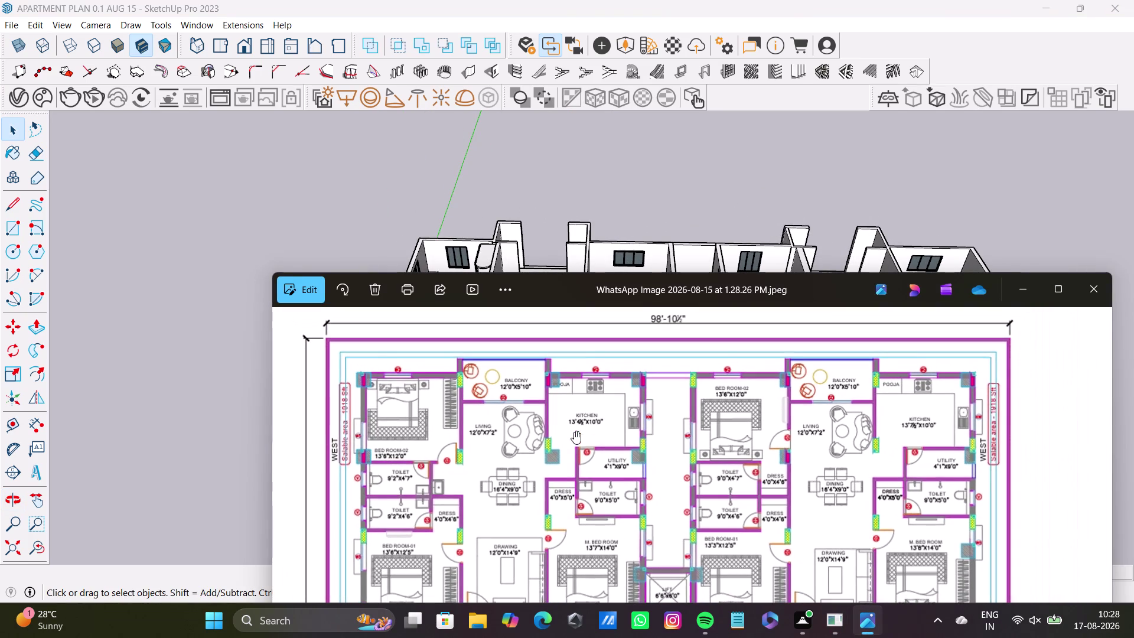
Reposition the floor plan viewer window on screen.
middle_drag(670, 445, 658, 381)
drag(625, 457, 636, 391)
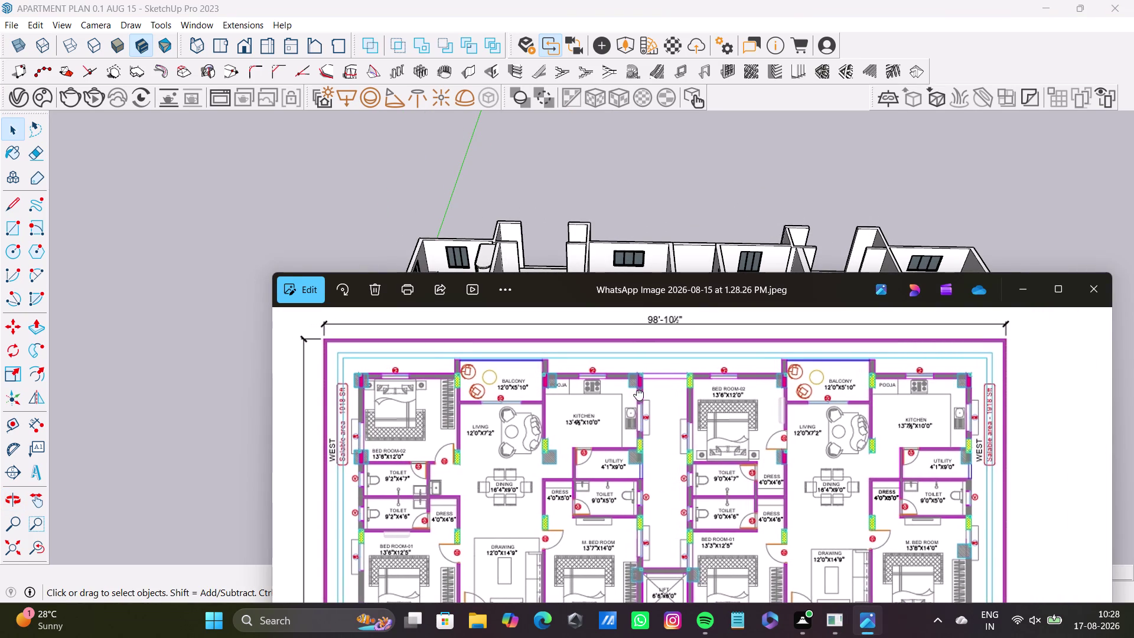
drag(636, 391, 638, 387)
drag(588, 292, 599, 375)
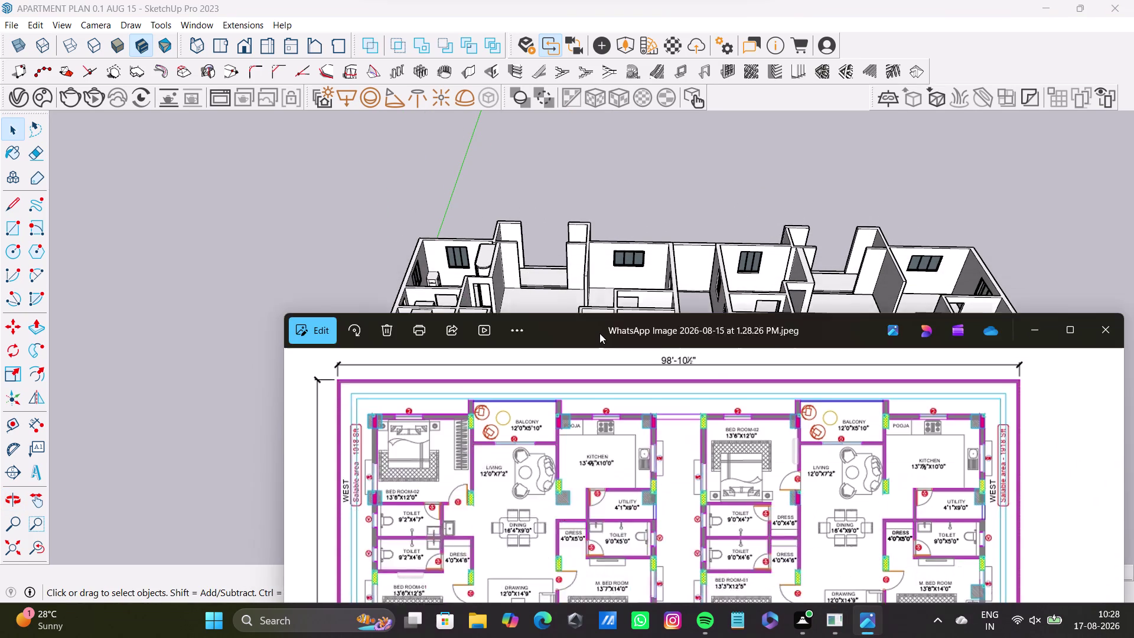
drag(599, 375, 596, 274)
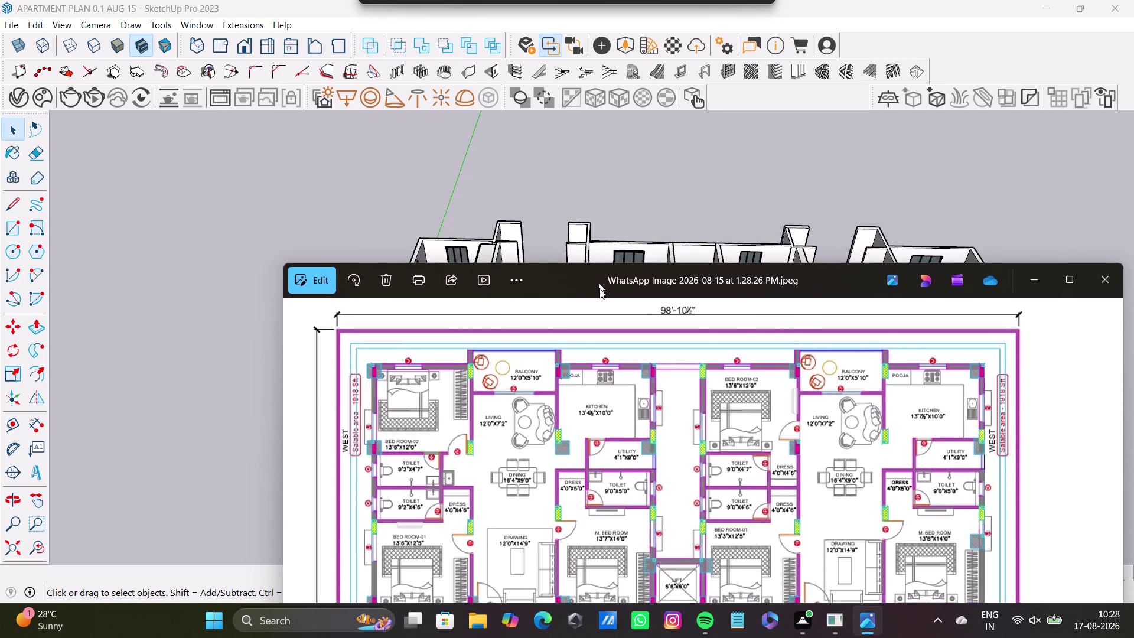
drag(596, 274, 629, 218)
Zoom in and out on the plan's bedroom, toilet and dress-room area.
scroll(up, 3)
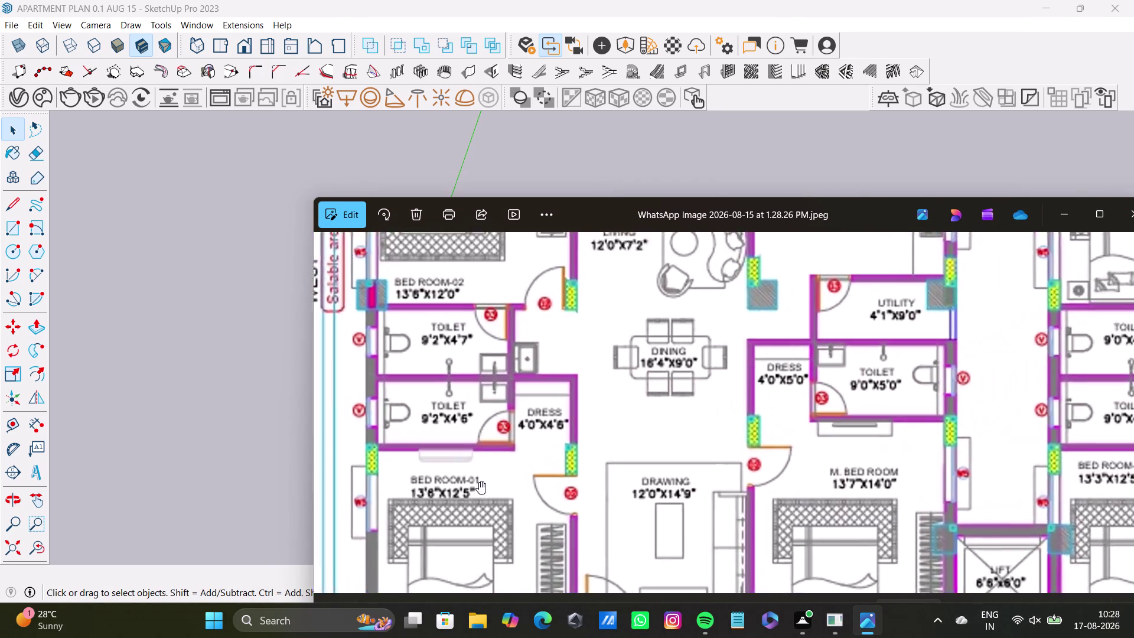
scroll(up, 3)
scroll(up, 3)
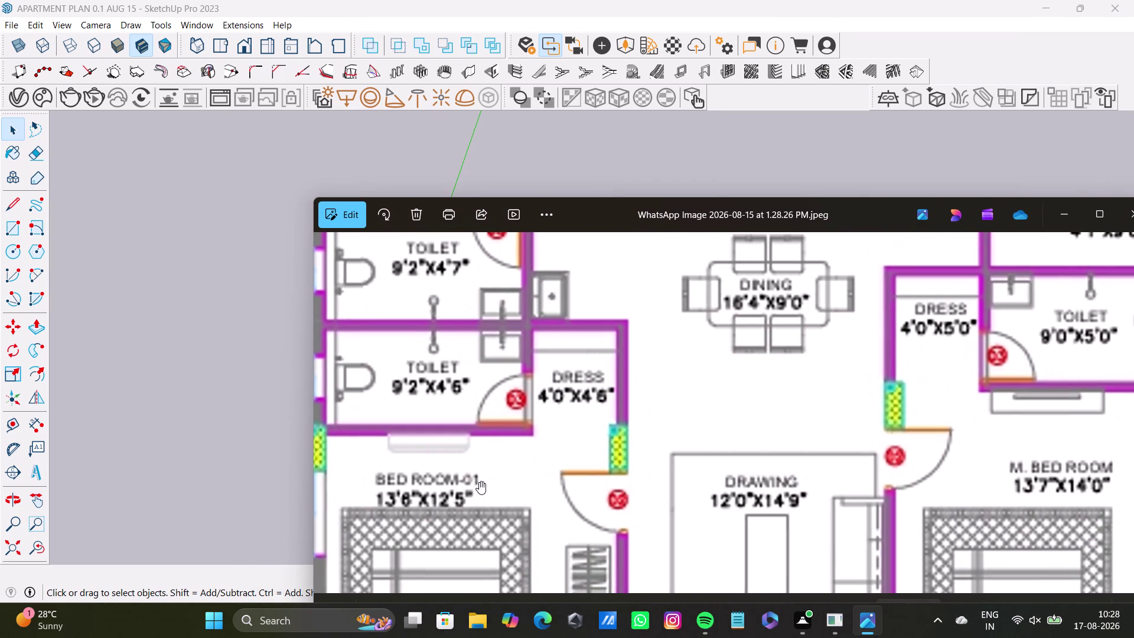
scroll(down, 3)
scroll(down, 3)
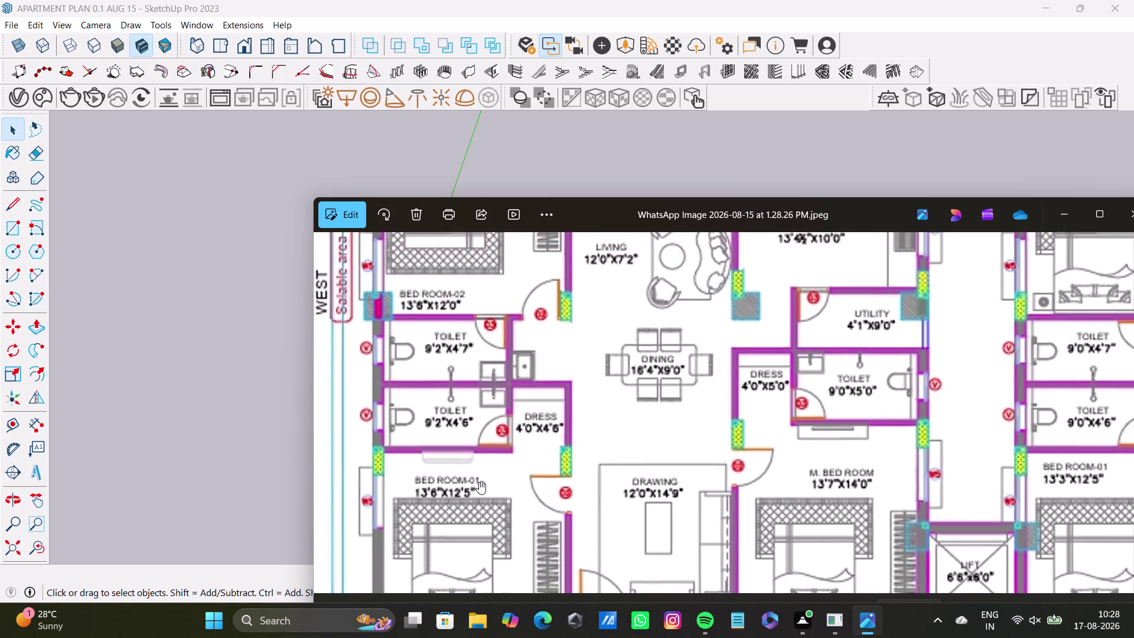
scroll(down, 3)
scroll(down, 3)
scroll(up, 3)
scroll(down, 3)
scroll(up, 3)
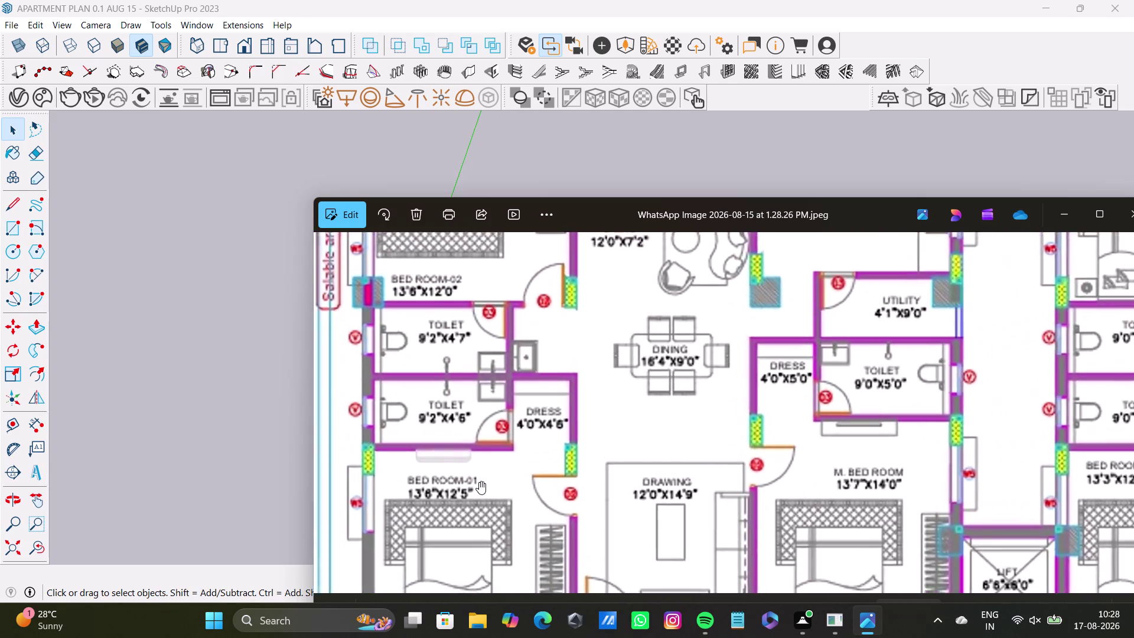
scroll(up, 3)
scroll(down, 3)
scroll(down, 3)
scroll(down, 3)
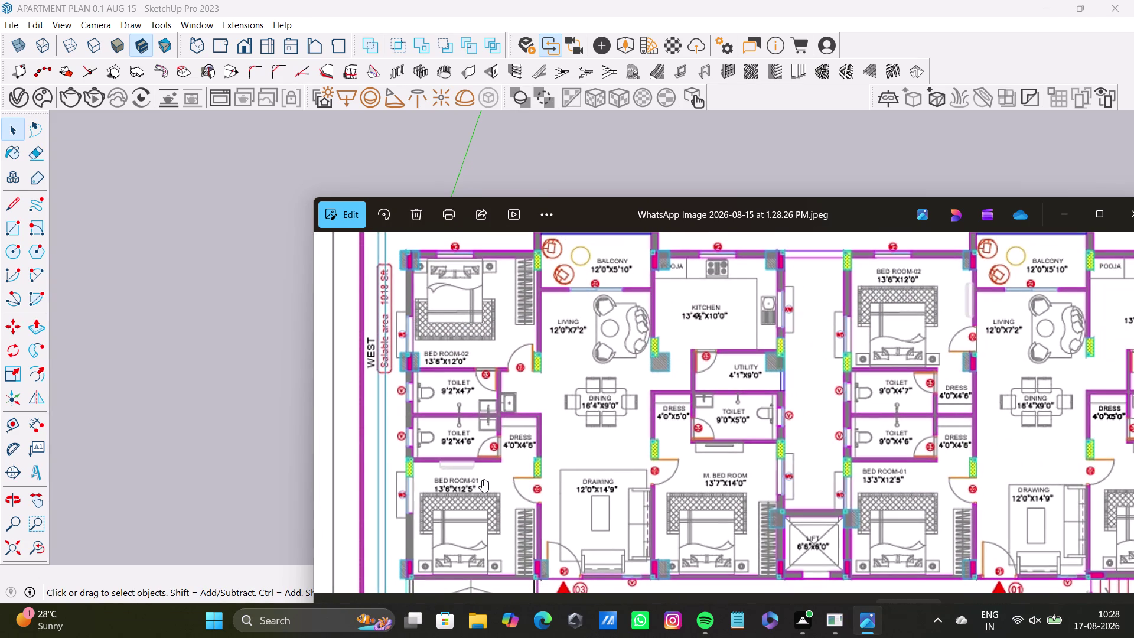
scroll(up, 3)
Pan to the balcony, kitchen and neighbouring bedroom, then hide the plan.
middle_drag(609, 393, 584, 447)
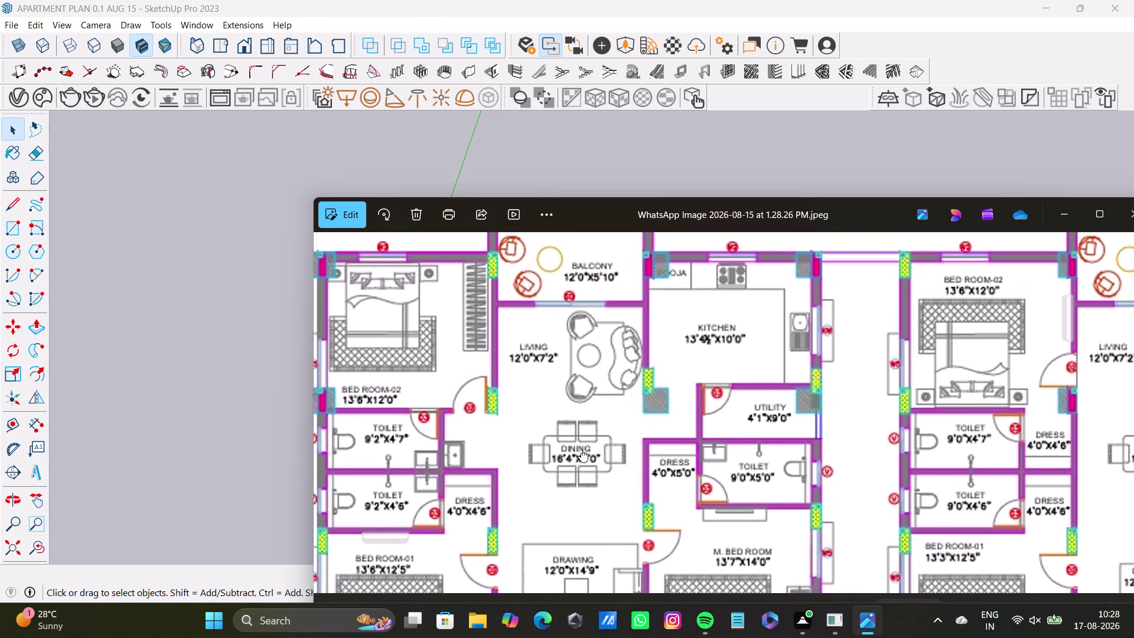
middle_drag(584, 447, 532, 451)
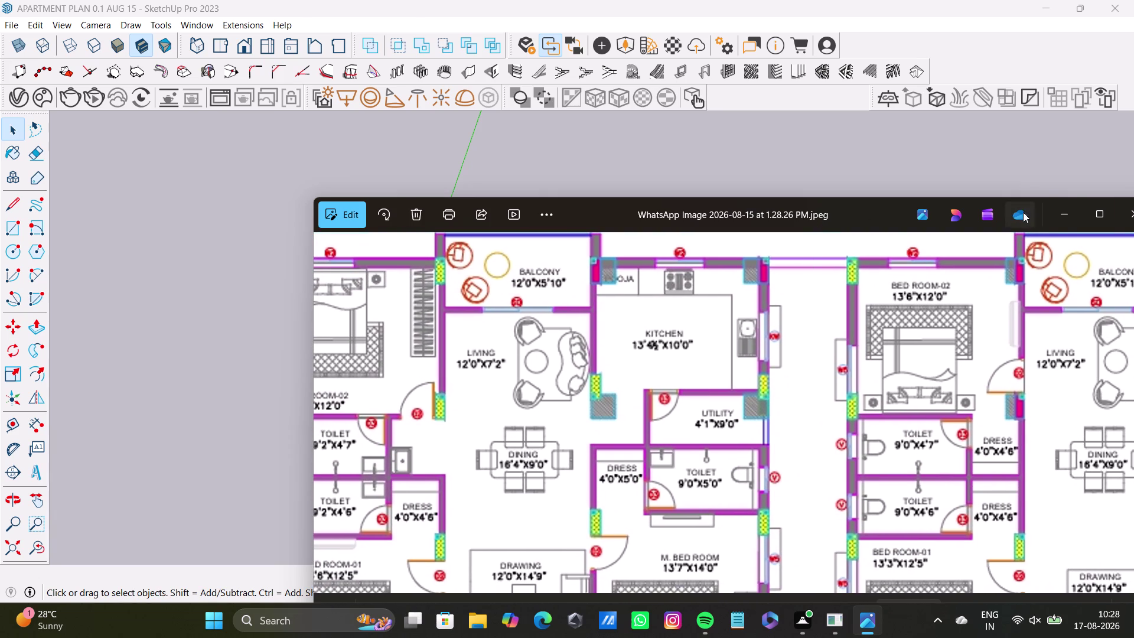
click(1062, 218)
scroll(down, 3)
Navigate into the bedroom until the wardrobe front is in close view.
middle_drag(443, 411, 377, 421)
scroll(up, 3)
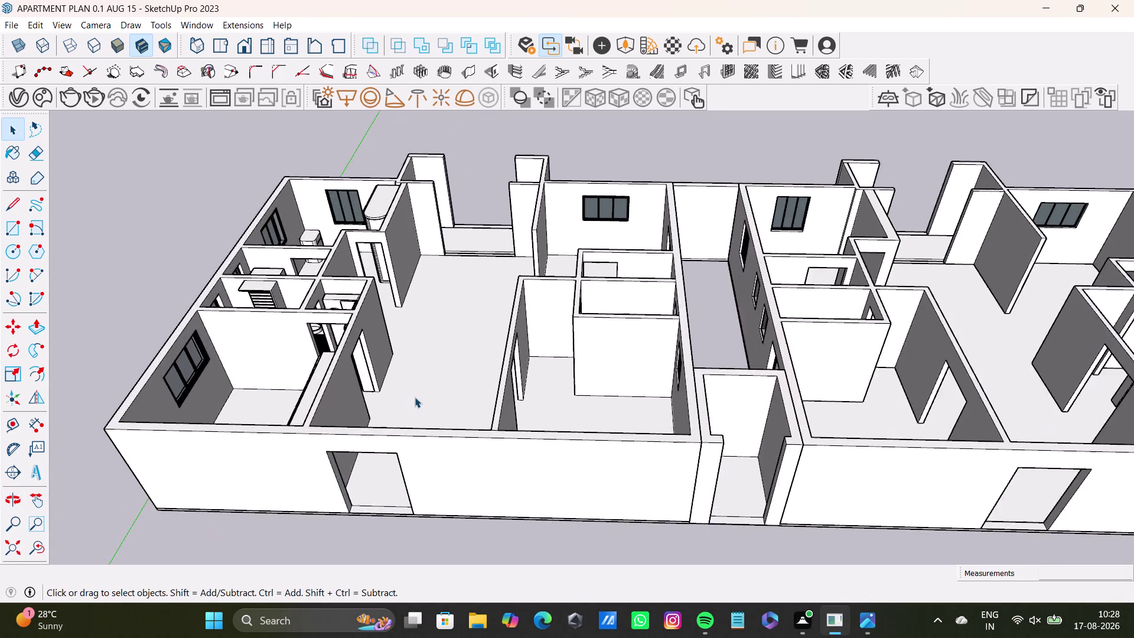
middle_drag(415, 396, 686, 323)
scroll(up, 3)
middle_drag(377, 406, 387, 301)
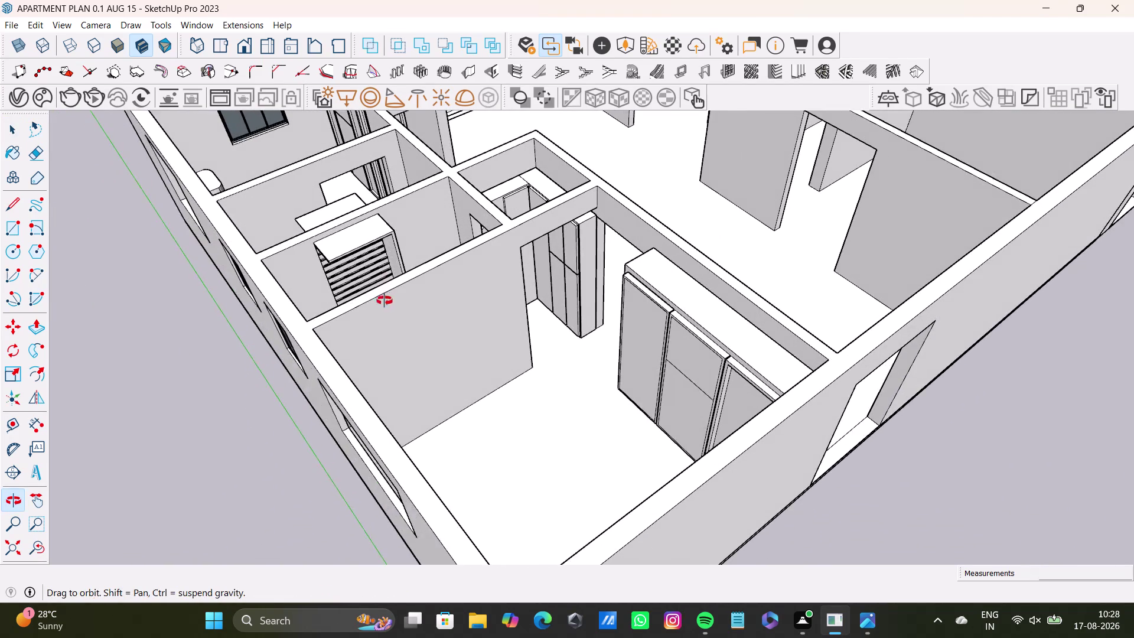
middle_drag(388, 301, 347, 282)
scroll(up, 3)
middle_drag(524, 397, 611, 357)
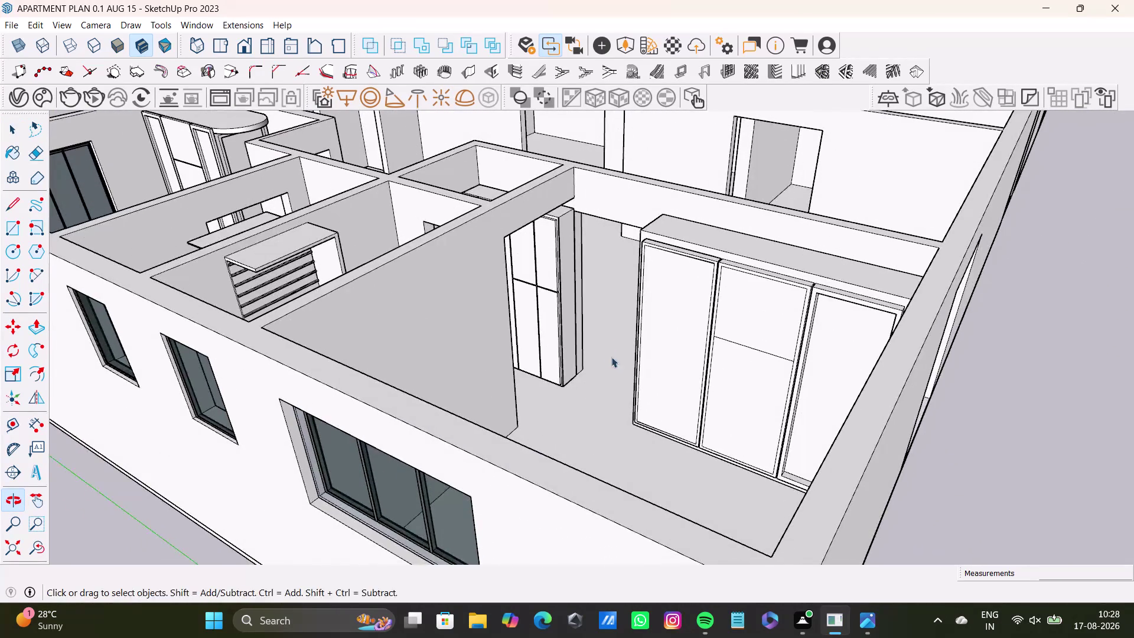
middle_drag(611, 357, 632, 327)
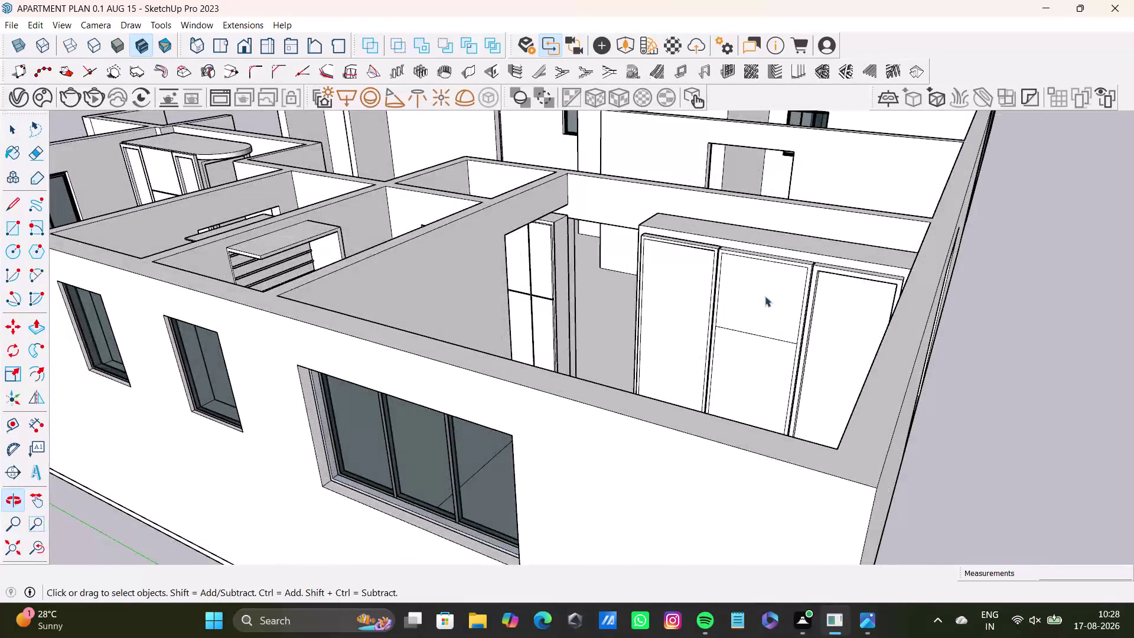
scroll(up, 3)
middle_drag(765, 293, 638, 325)
middle_drag(668, 393, 775, 411)
Open the wardrobe's nested groups and right-hand door panel, framing the upper doors.
double_click(744, 314)
double_click(744, 314)
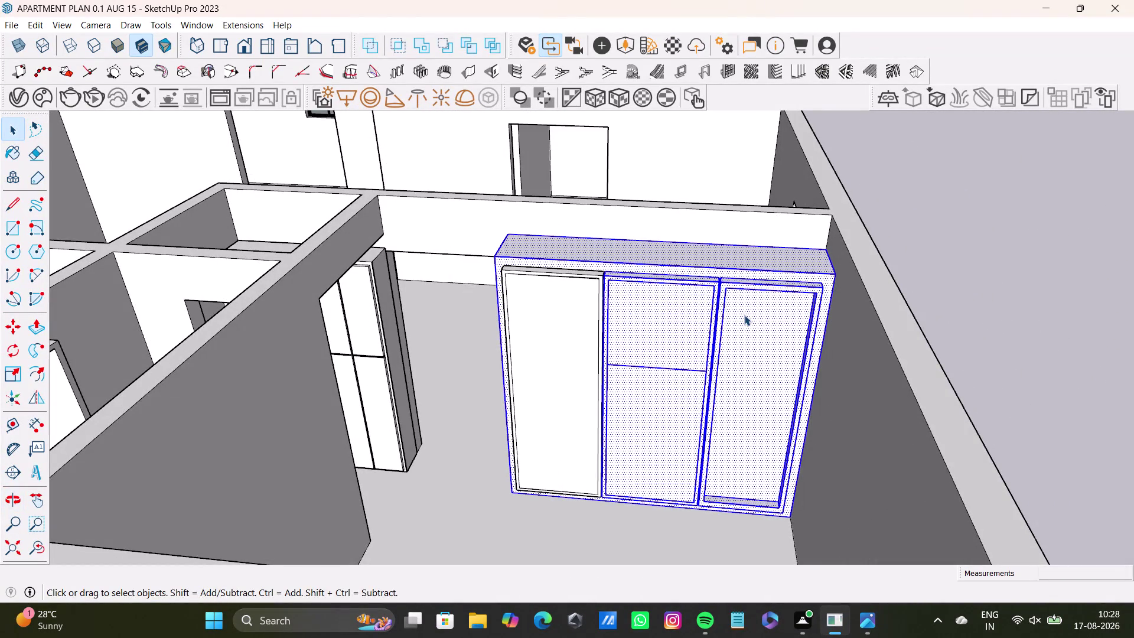
double_click(746, 319)
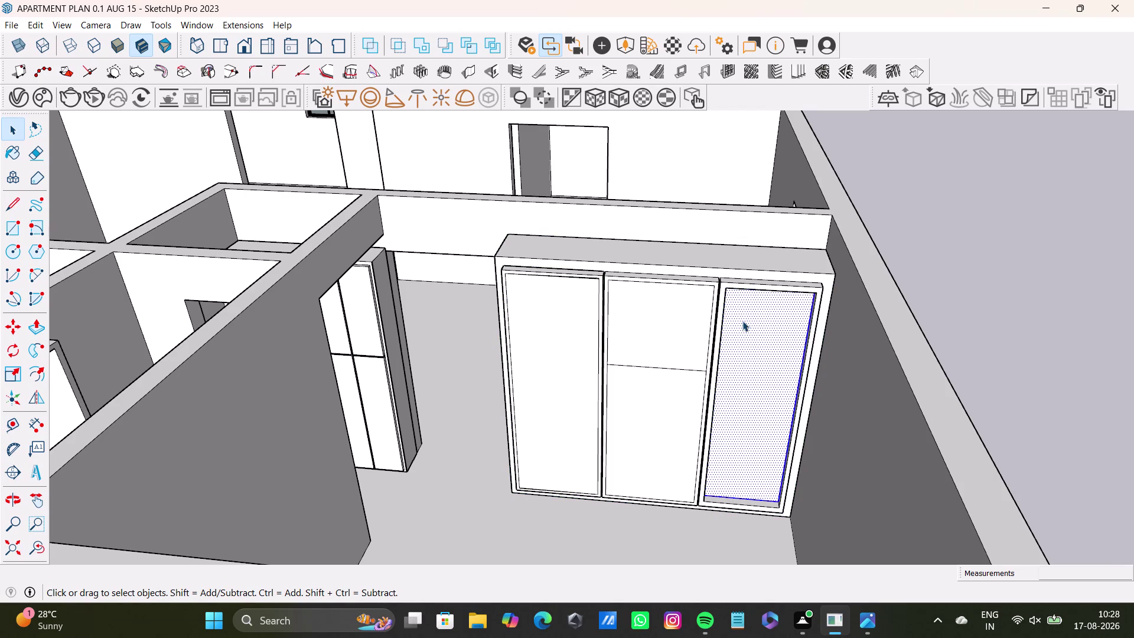
scroll(up, 3)
middle_drag(742, 322, 699, 266)
middle_click(702, 291)
scroll(up, 3)
middle_drag(693, 290, 682, 319)
middle_drag(681, 322, 671, 287)
scroll(up, 3)
middle_drag(671, 286, 660, 307)
middle_drag(667, 290, 669, 289)
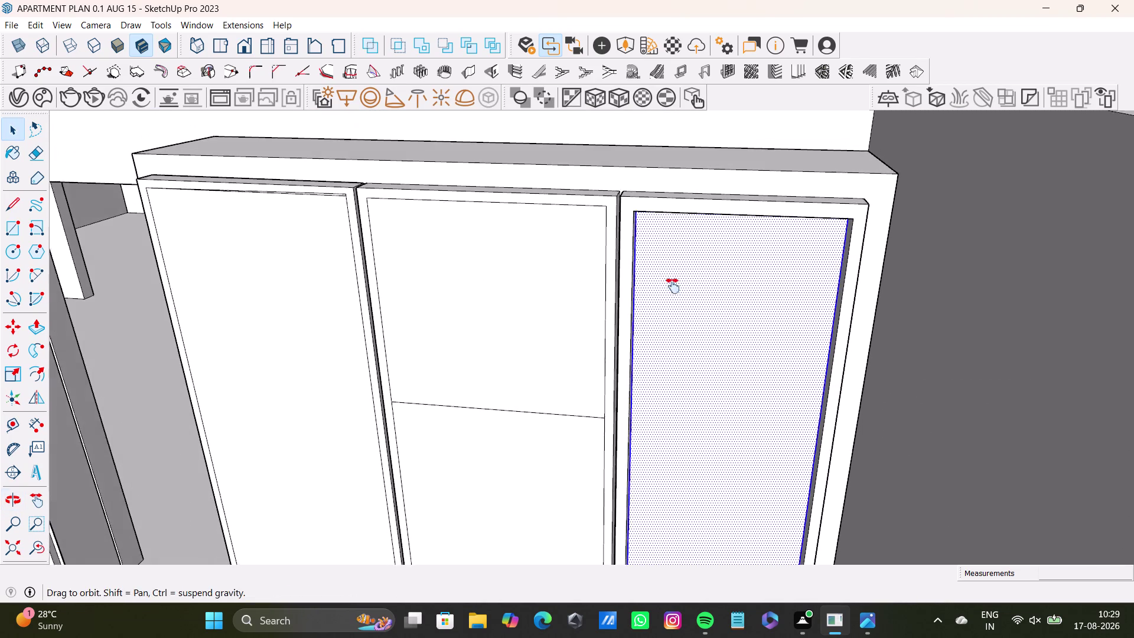
middle_drag(669, 288, 708, 240)
Delete the dividing line on the middle door and check the undivided doors.
click(615, 375)
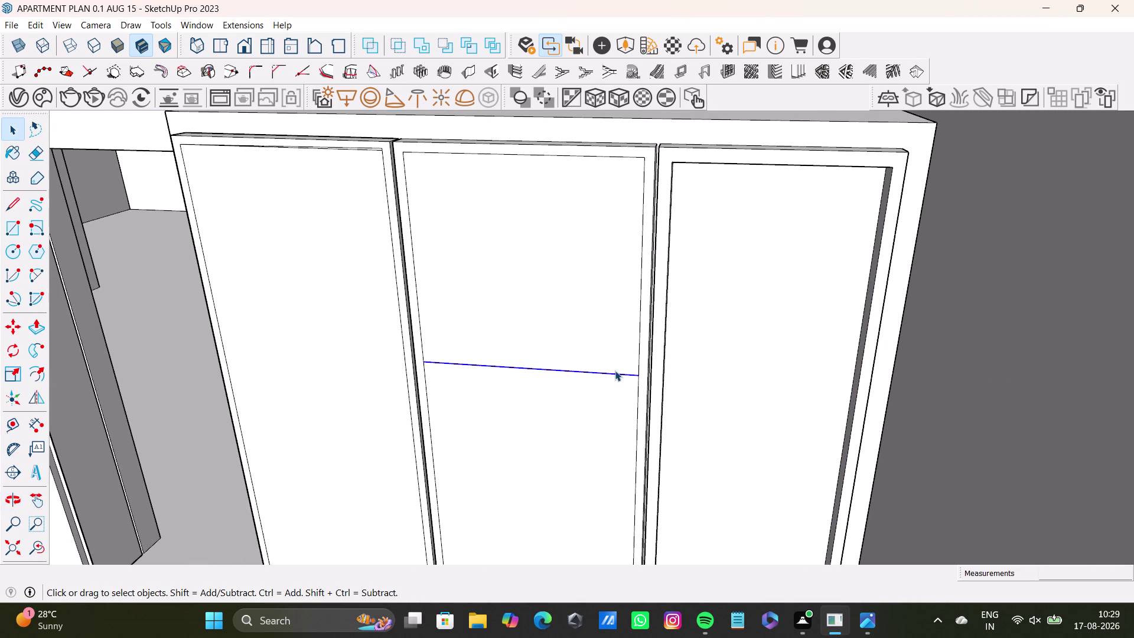
key(Delete)
scroll(down, 3)
middle_drag(606, 374, 555, 389)
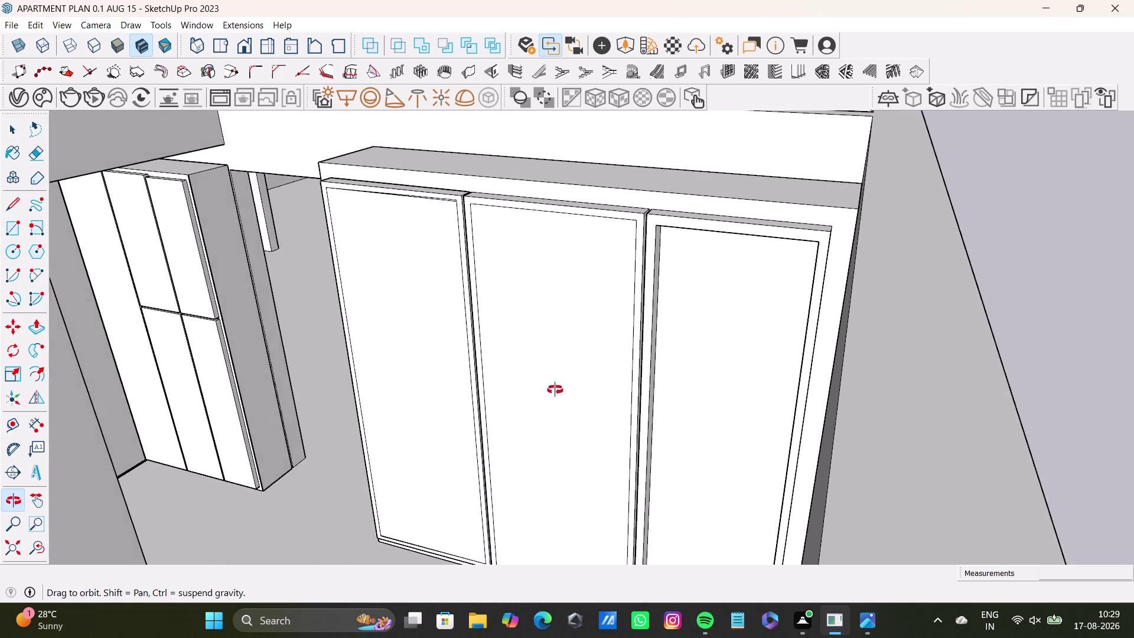
middle_drag(555, 390, 625, 385)
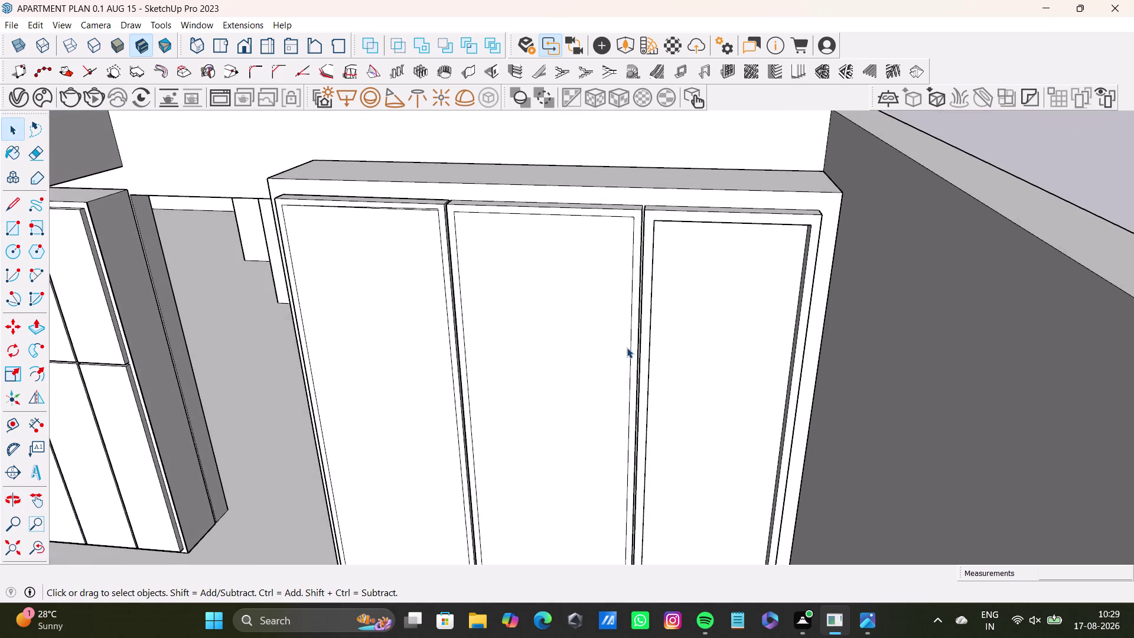
scroll(up, 3)
middle_drag(626, 346, 575, 356)
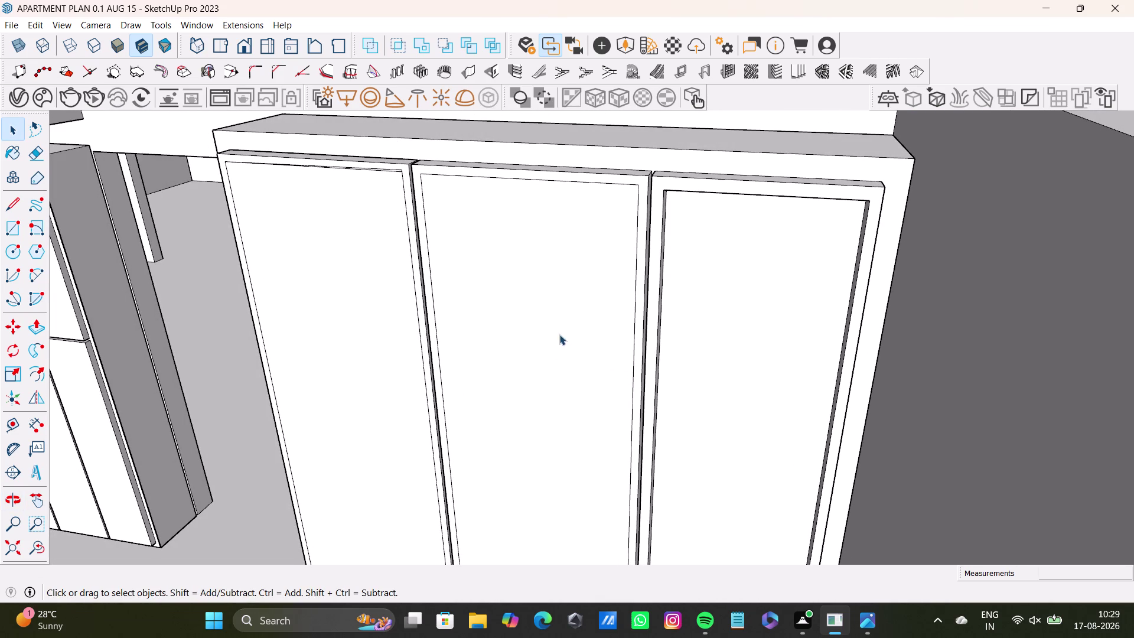
middle_drag(575, 330, 586, 378)
middle_drag(614, 397, 573, 300)
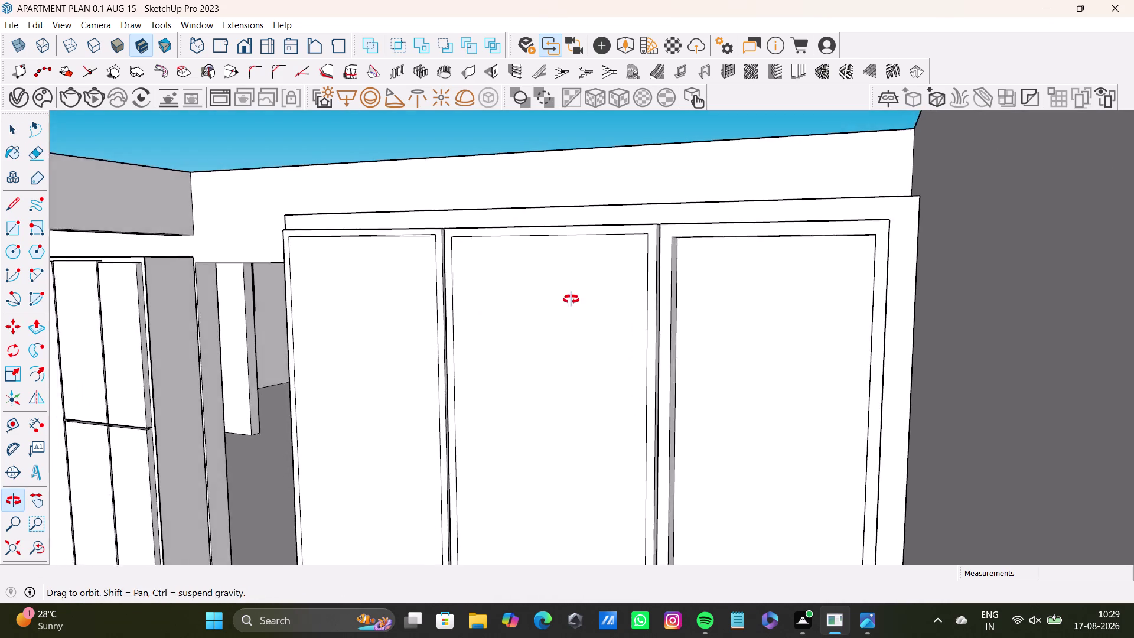
middle_drag(573, 299, 639, 347)
Select and delete on the left door's recessed panel, then restore the previous camera view.
click(363, 344)
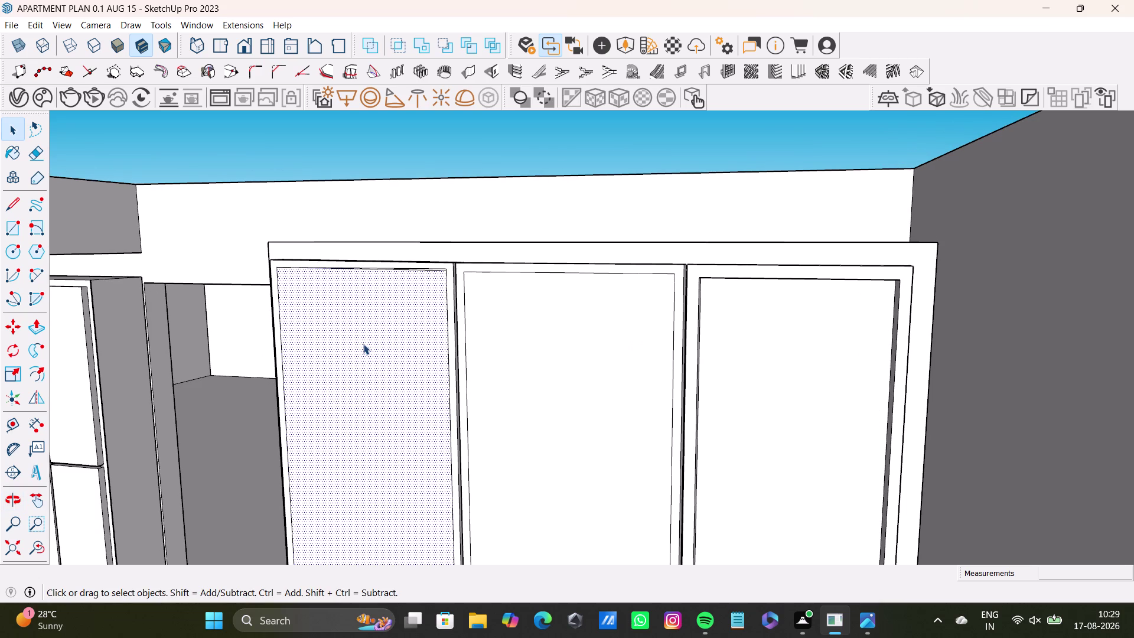
key(Delete)
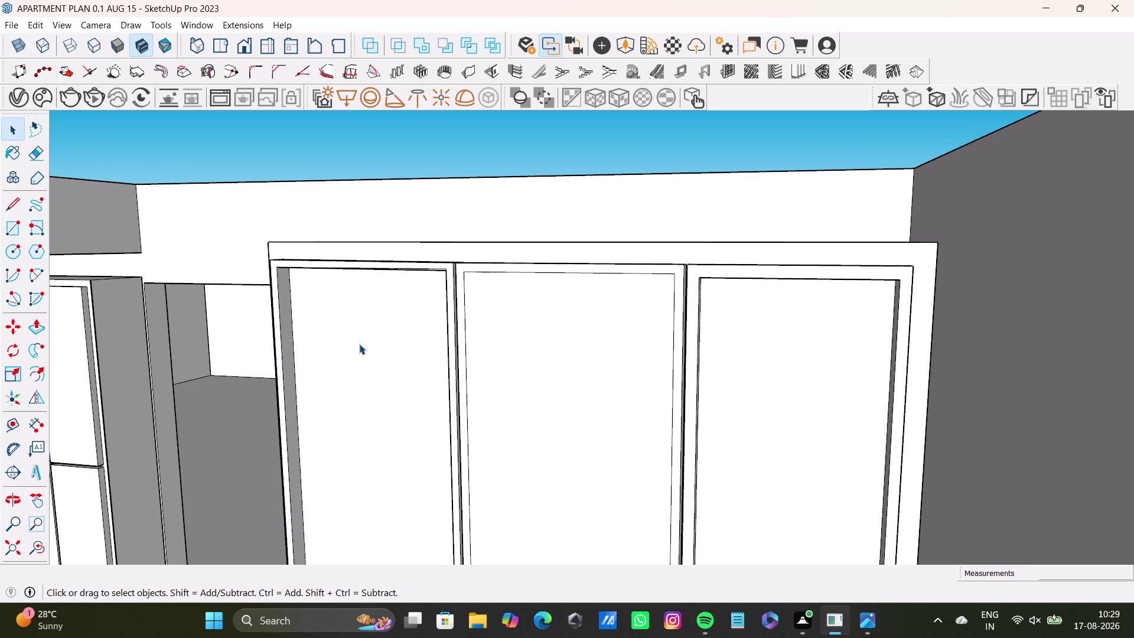
scroll(down, 3)
middle_click(390, 354)
click(41, 551)
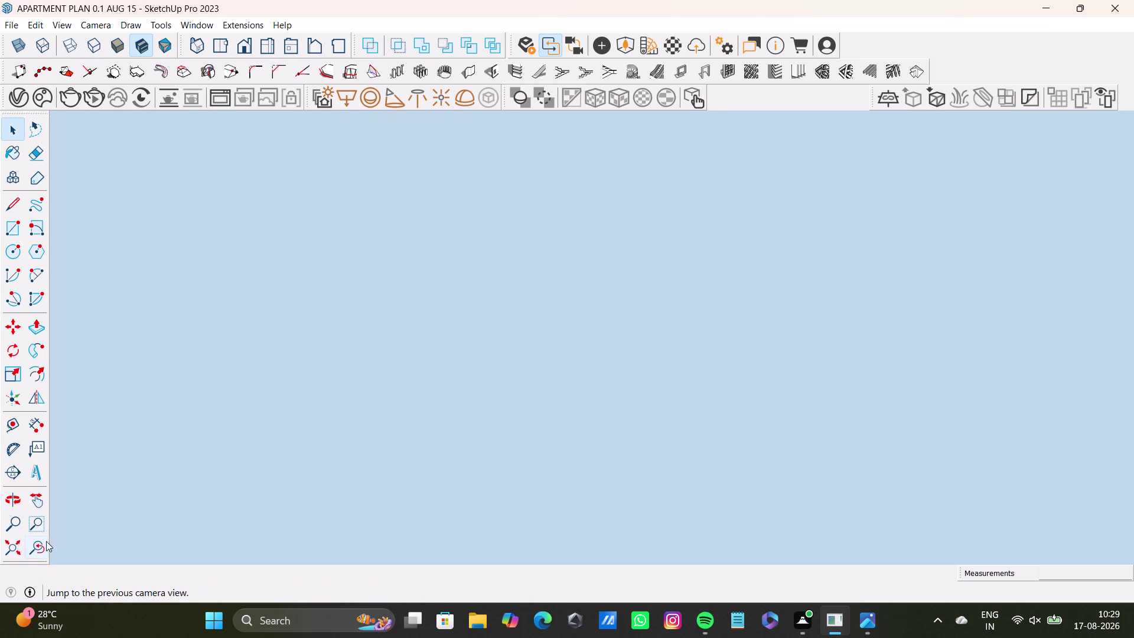
click(4, 546)
Zoom and orbit out to see the whole apartment.
scroll(up, 3)
scroll(down, 3)
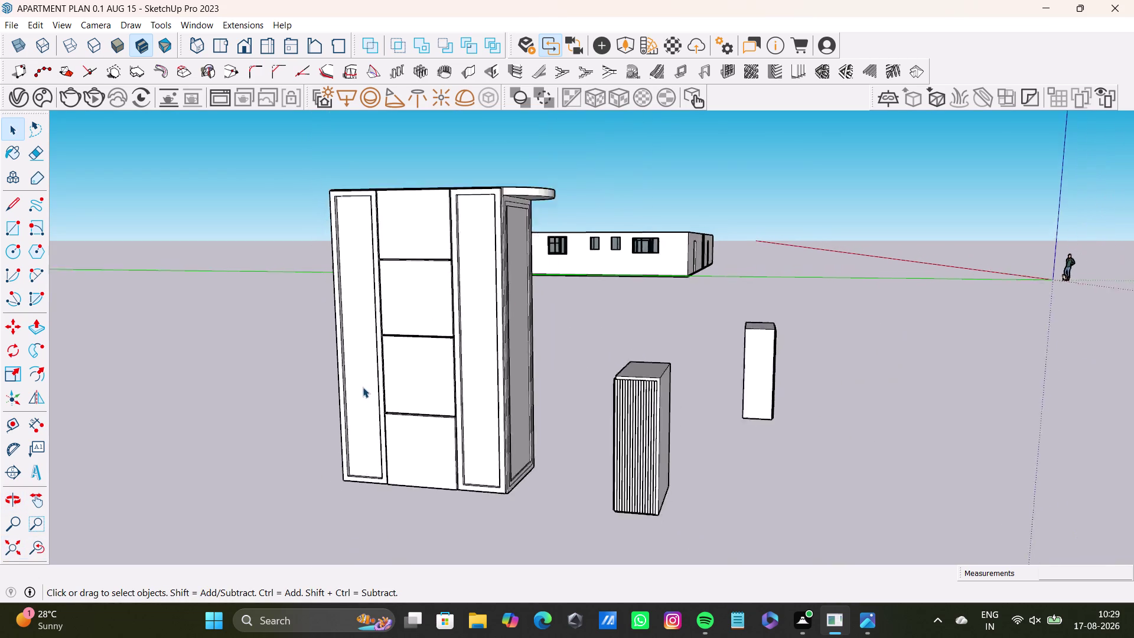
scroll(down, 3)
scroll(up, 3)
scroll(down, 3)
scroll(up, 3)
middle_drag(517, 235, 491, 404)
middle_drag(518, 402, 527, 539)
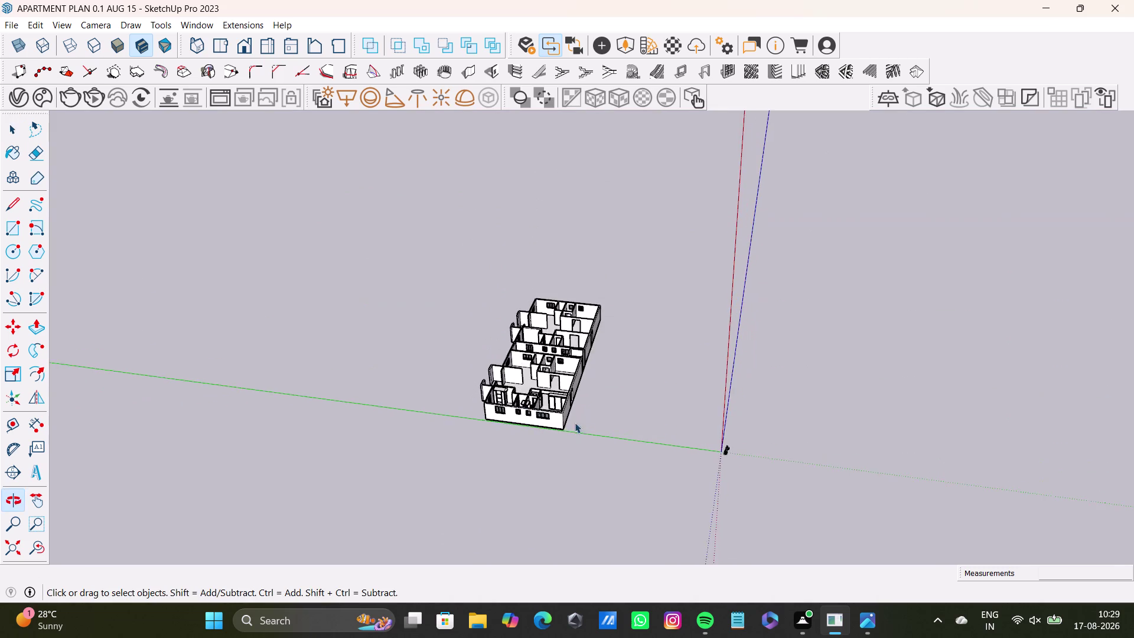
scroll(up, 3)
Orbit back in to the top edge of the wardrobe door panels.
middle_drag(565, 387, 489, 430)
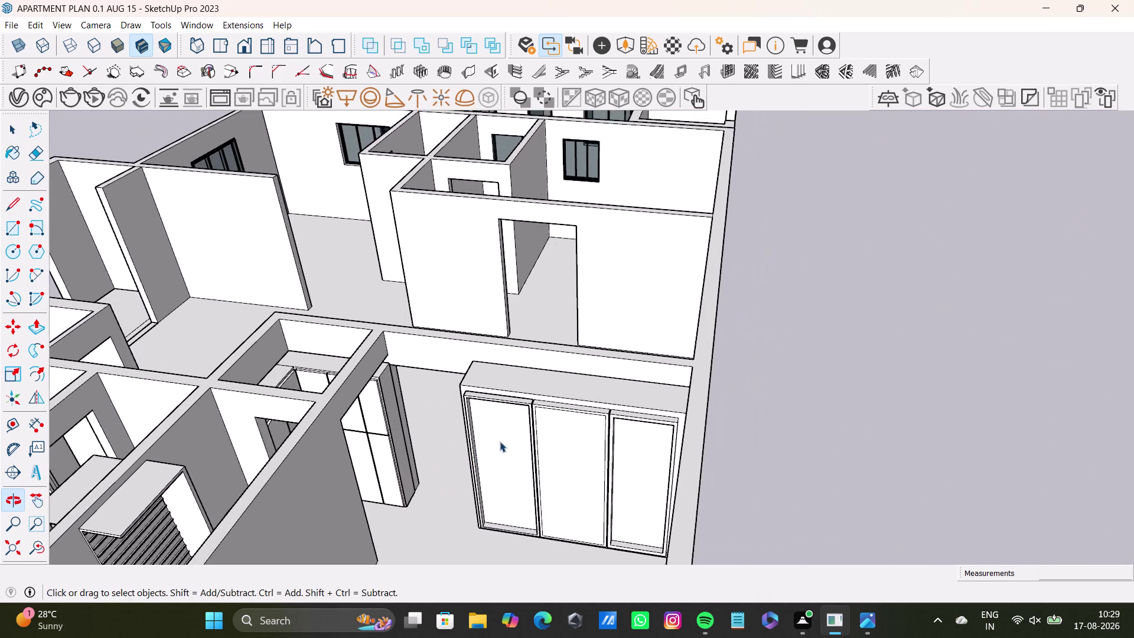
middle_drag(503, 441, 579, 390)
scroll(up, 3)
middle_drag(573, 439, 503, 410)
middle_drag(510, 420, 532, 323)
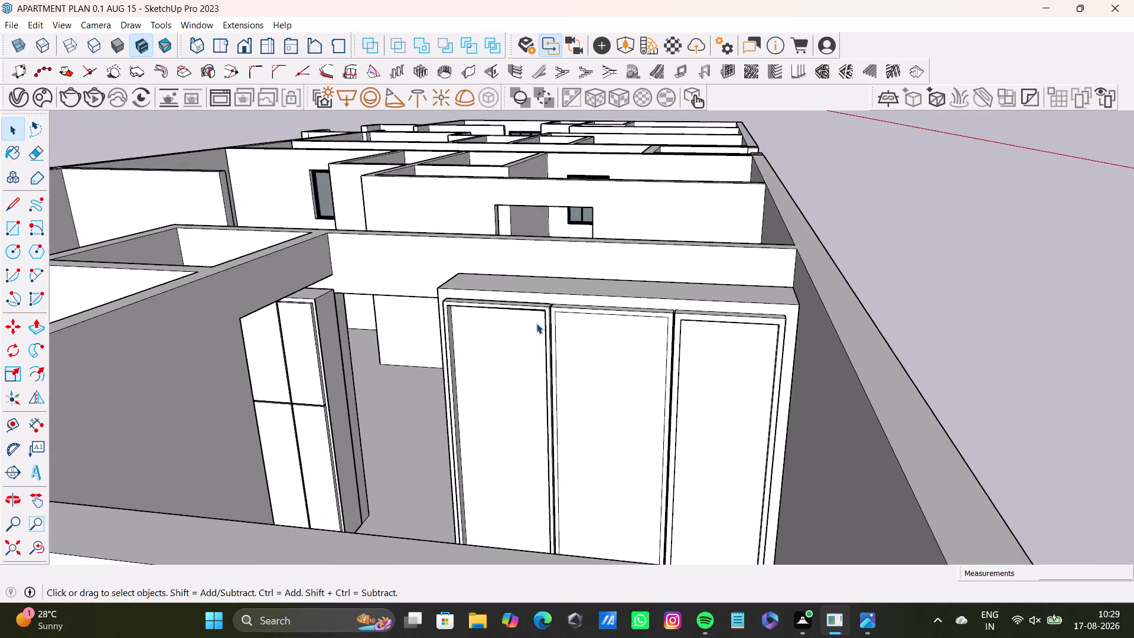
scroll(up, 3)
middle_drag(537, 324, 540, 319)
scroll(up, 3)
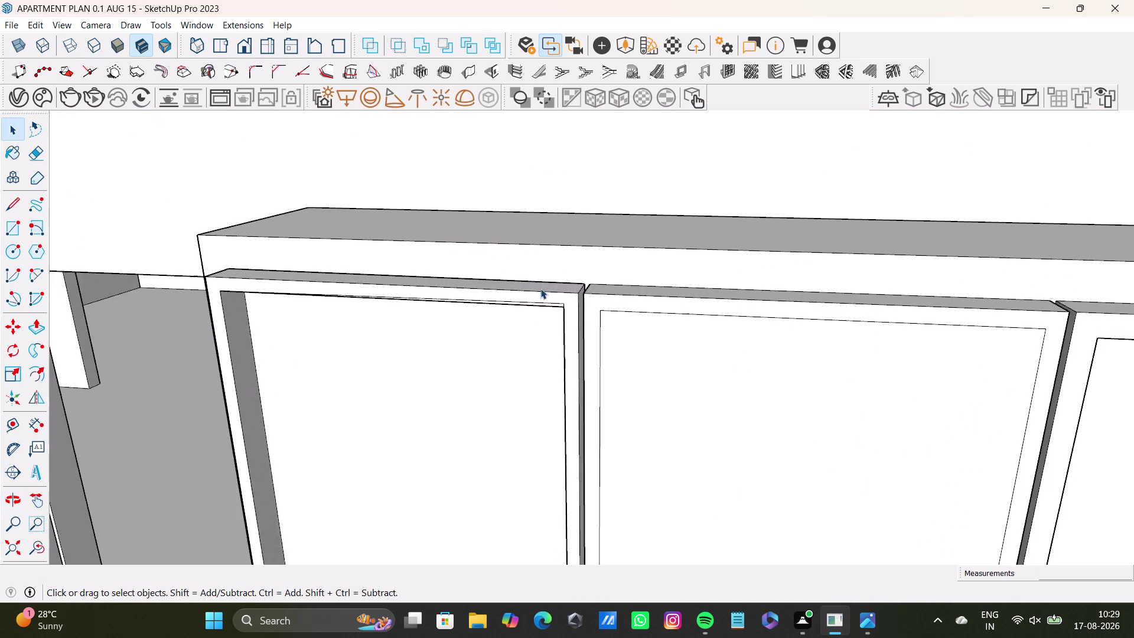
scroll(up, 3)
middle_drag(554, 322, 457, 210)
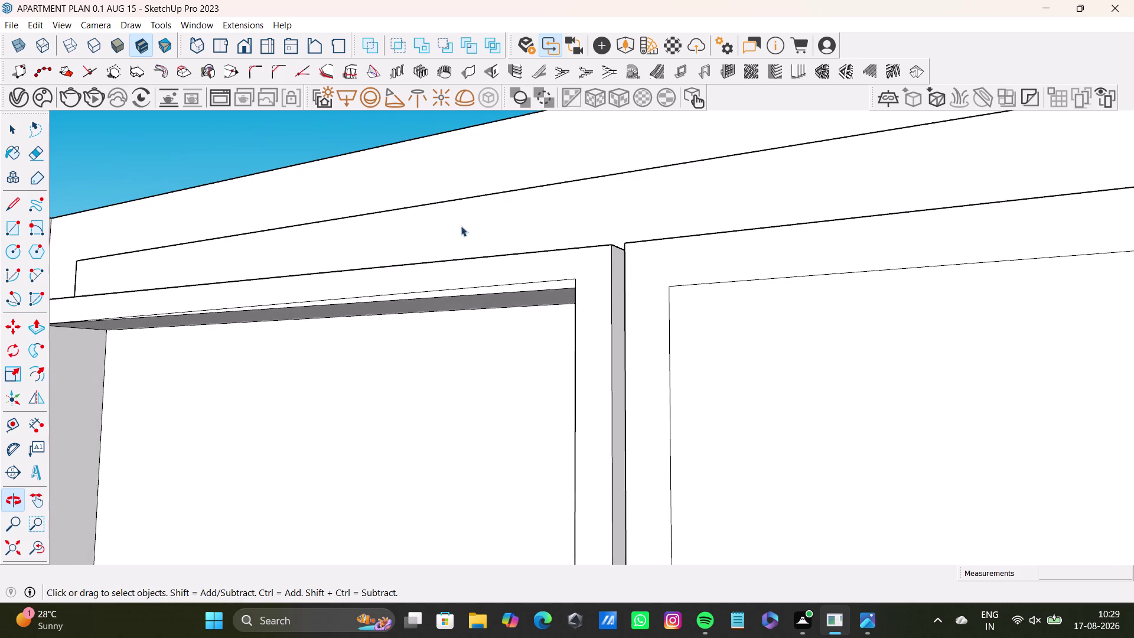
scroll(up, 3)
Select and delete the stray edge above the left door panel.
click(590, 270)
click(591, 274)
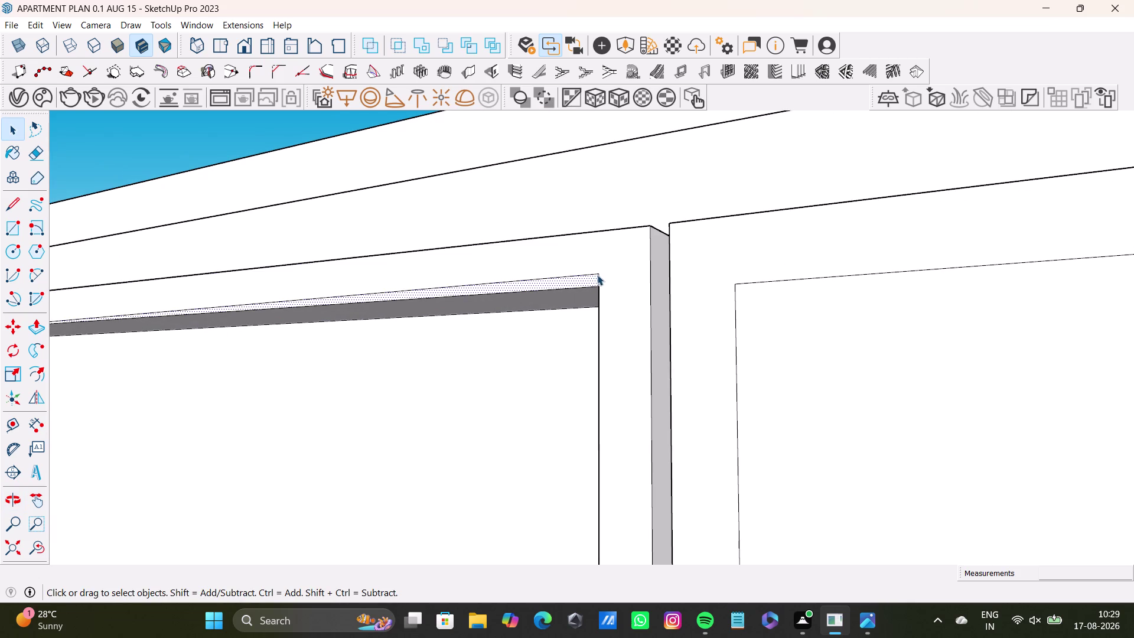
click(585, 274)
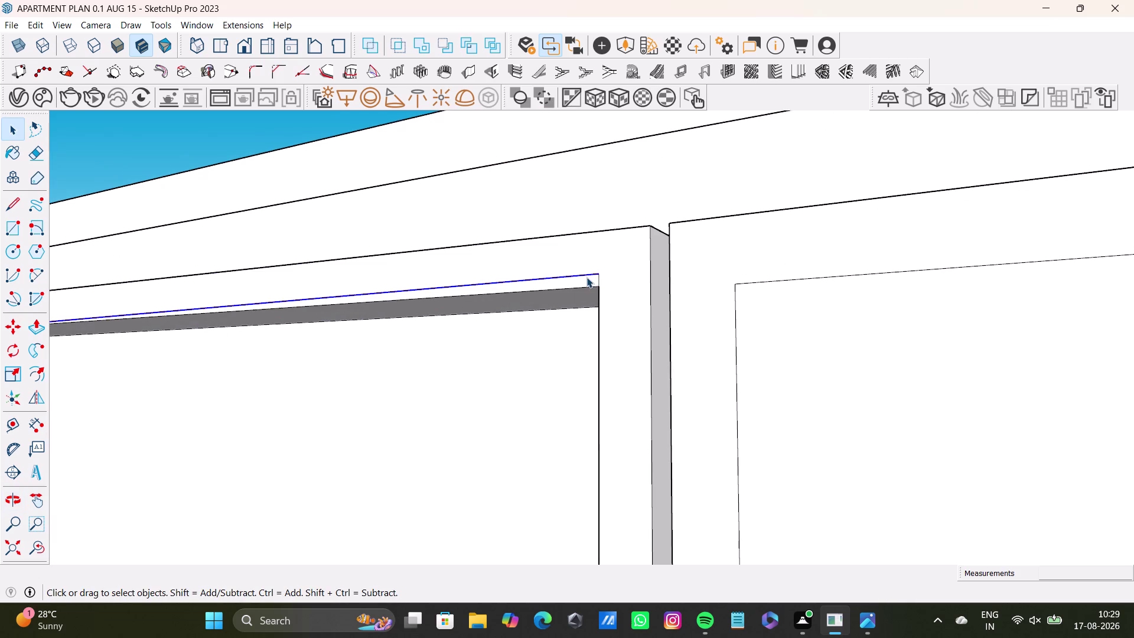
key(Delete)
click(598, 280)
key(Delete)
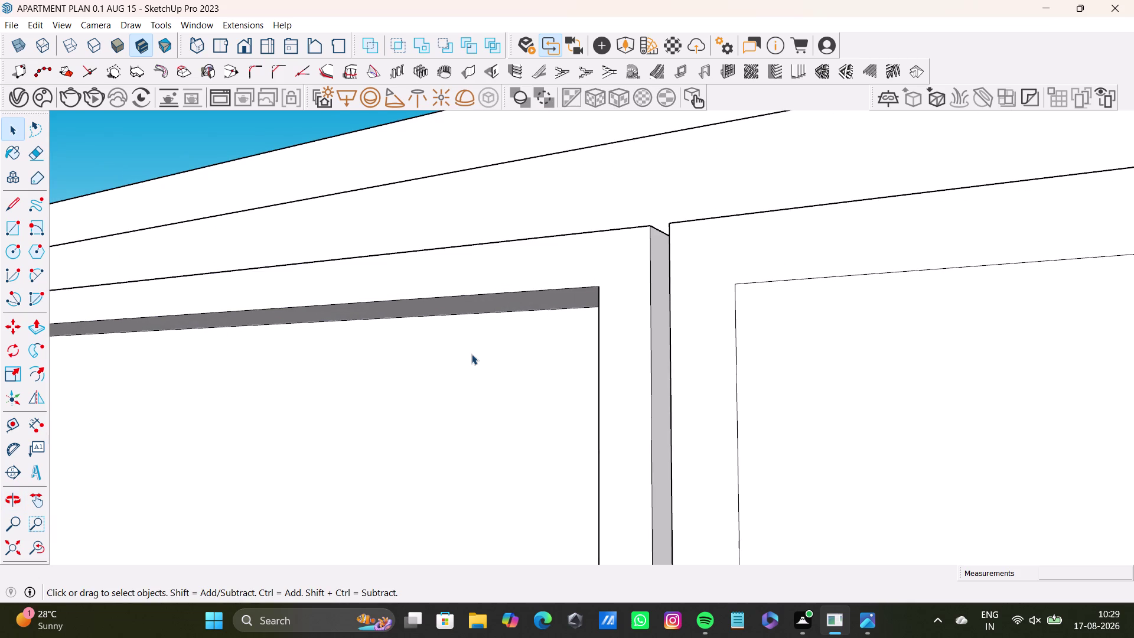
Orbit along the panel tops to view the doors from below, then switch to Select.
scroll(down, 3)
middle_drag(471, 347, 636, 343)
scroll(up, 3)
scroll(down, 3)
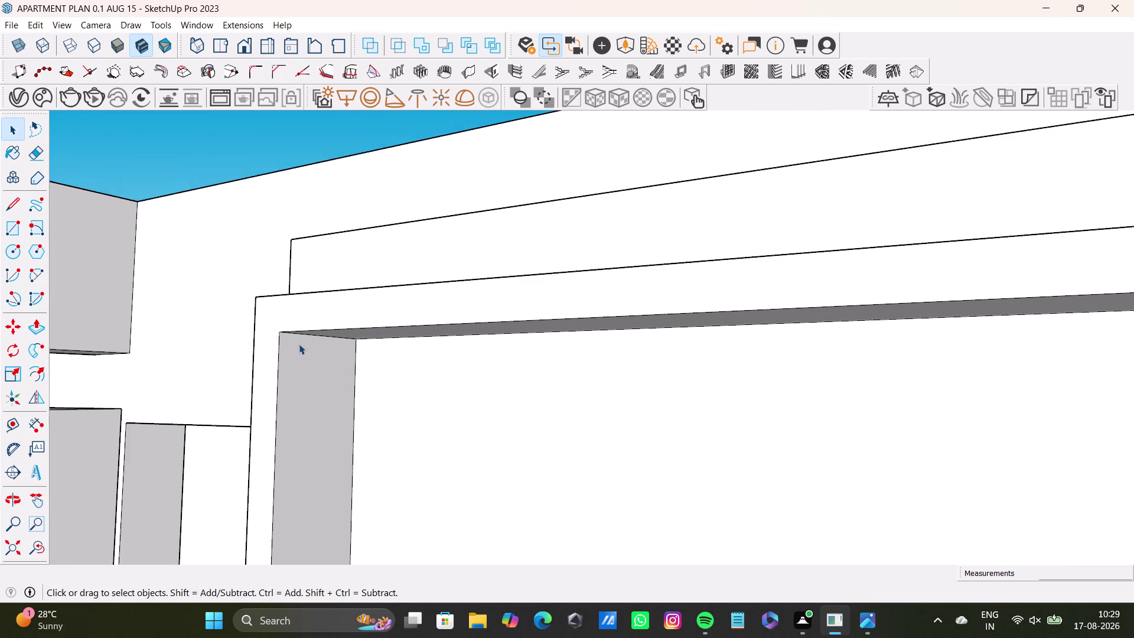
scroll(down, 3)
scroll(down, 3)
middle_drag(630, 425, 573, 222)
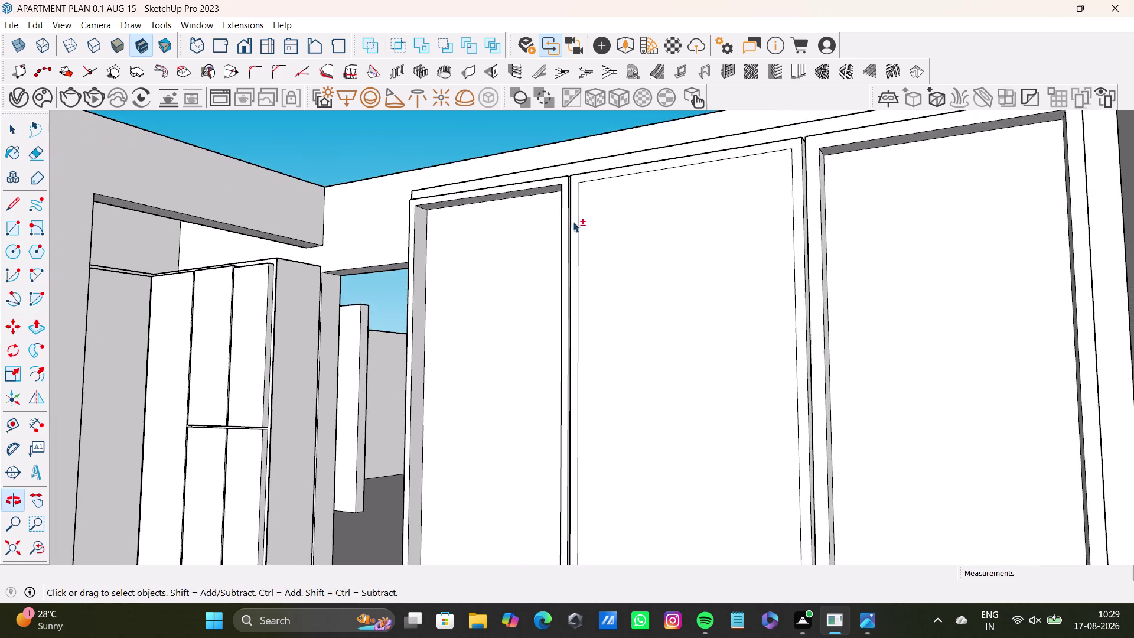
middle_drag(571, 258, 700, 521)
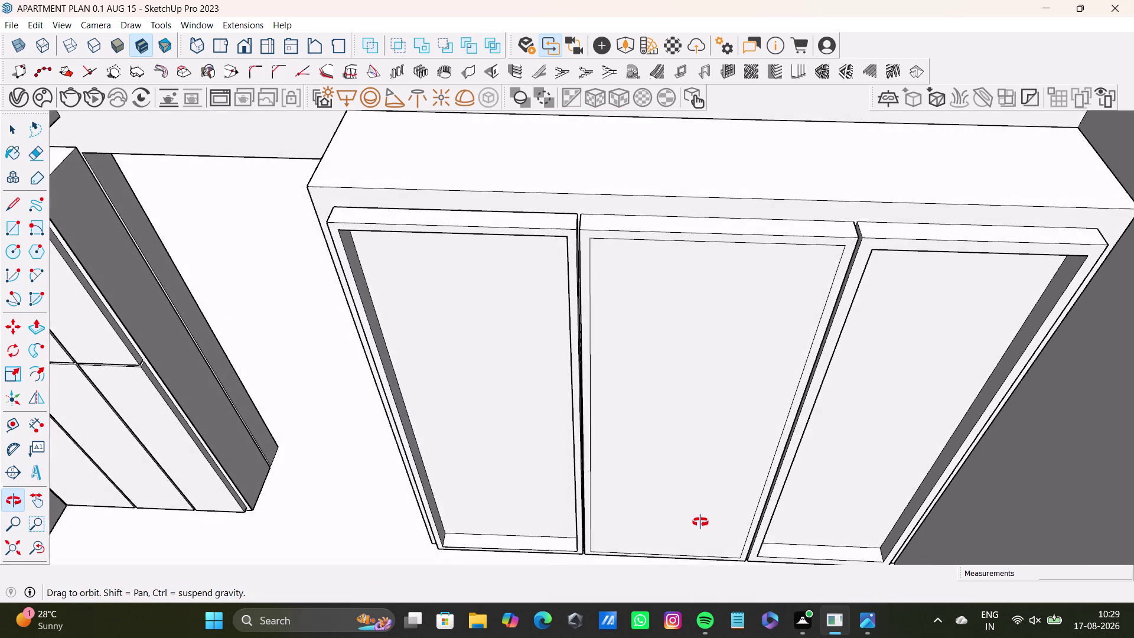
middle_drag(699, 520, 700, 535)
key(space)
Push the middle door panel inward, inspect the result, and undo the too-deep push.
click(674, 386)
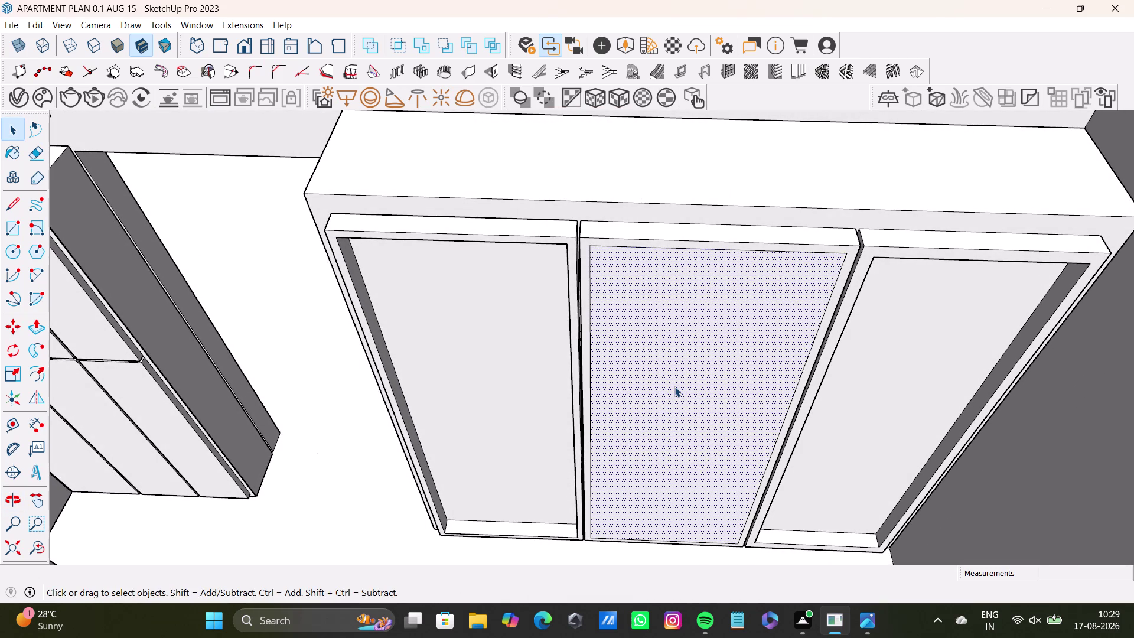
key(p)
drag(675, 387, 720, 385)
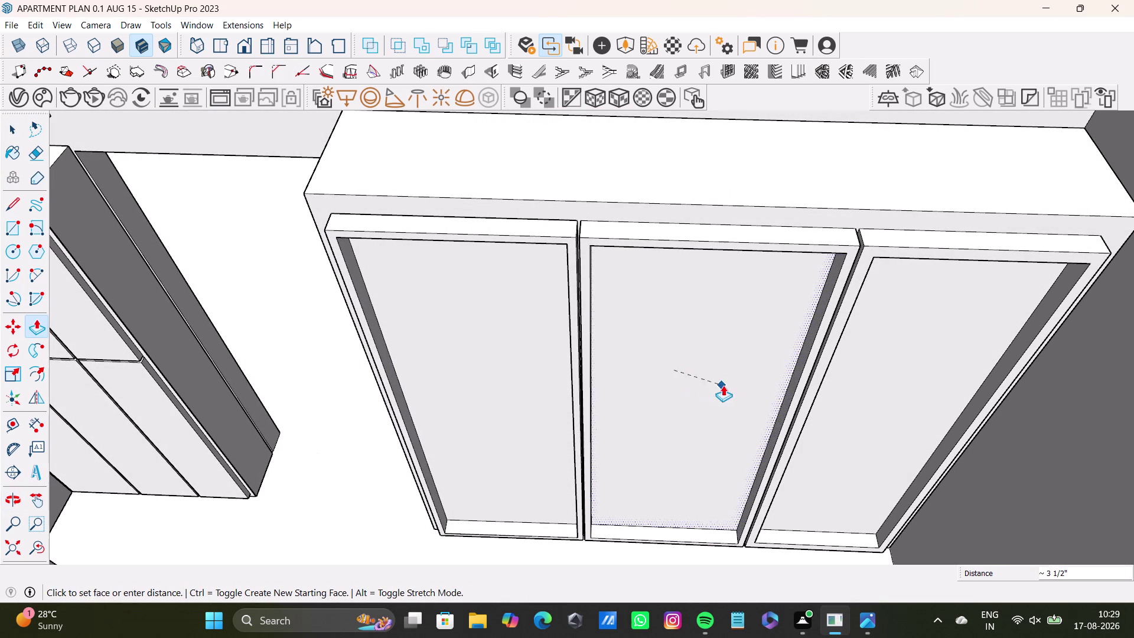
drag(720, 385, 828, 406)
middle_drag(587, 432, 574, 457)
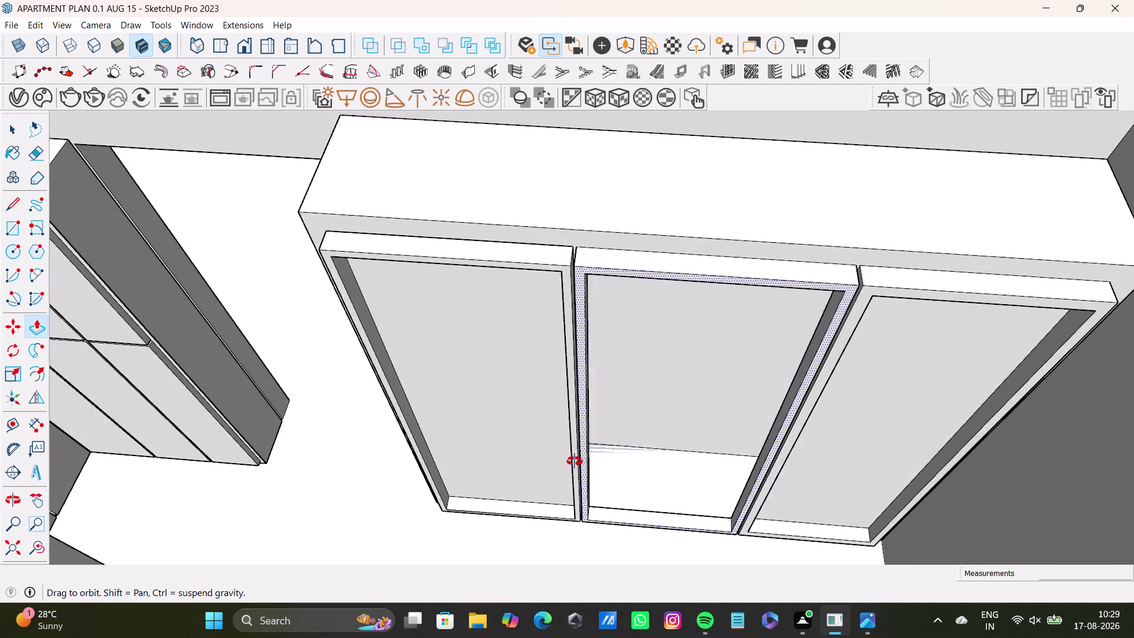
middle_drag(574, 457, 572, 415)
key(space)
scroll(down, 3)
middle_drag(617, 392, 609, 297)
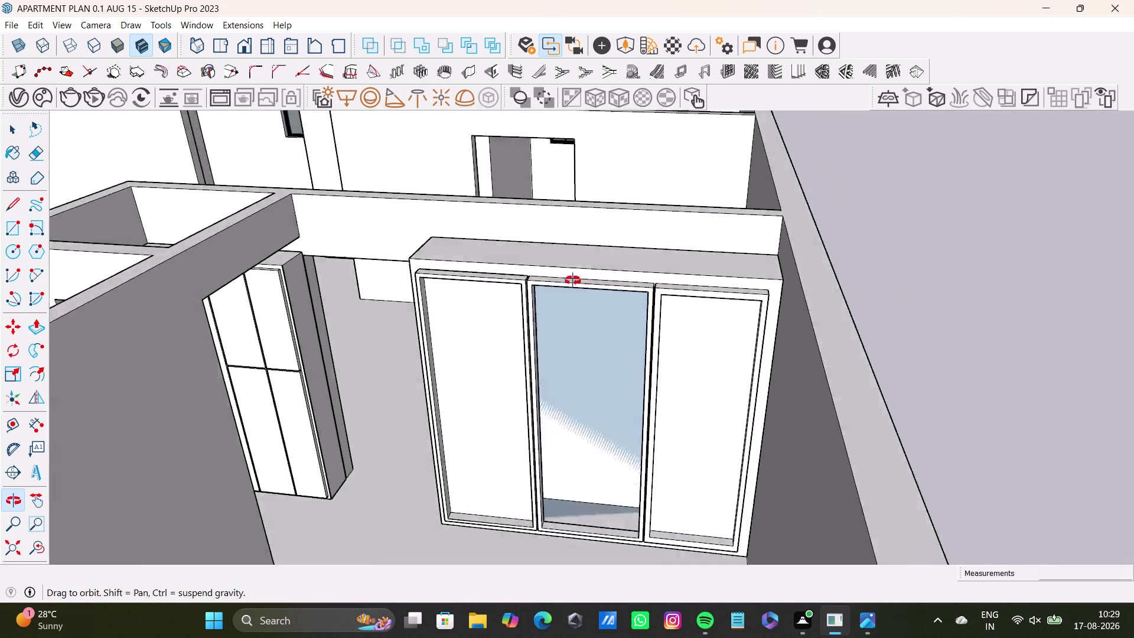
middle_drag(609, 297, 471, 315)
key(space)
middle_drag(570, 376, 708, 393)
scroll(up, 3)
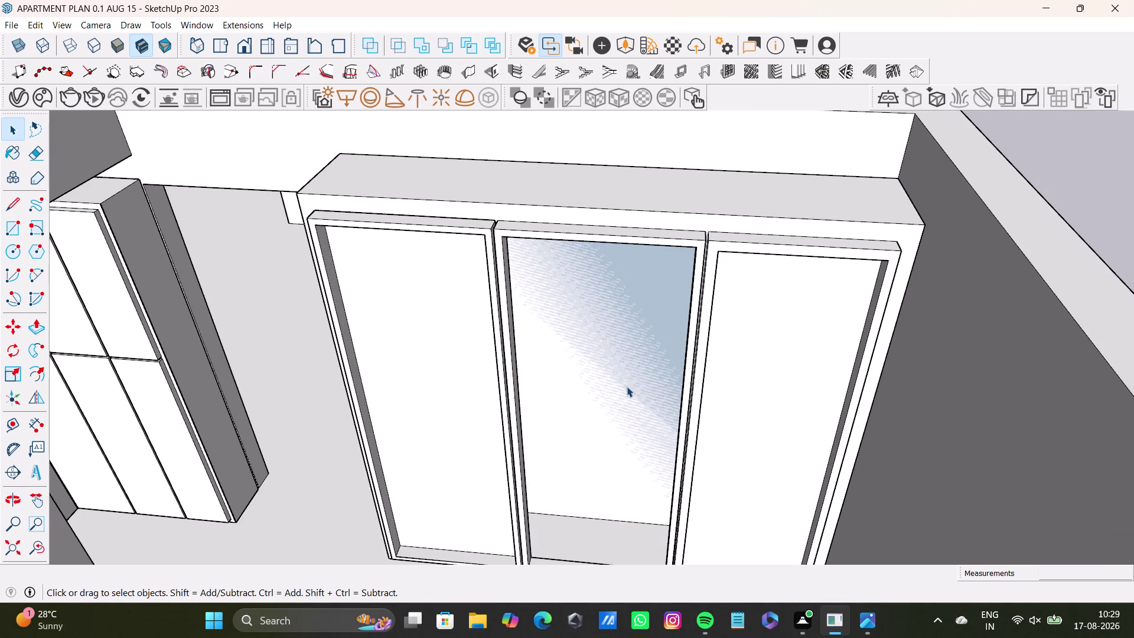
key(ctrl+z)
Push the middle panel in again, settling on a 3 5/16-inch recess.
scroll(down, 3)
middle_drag(579, 378, 529, 350)
scroll(up, 3)
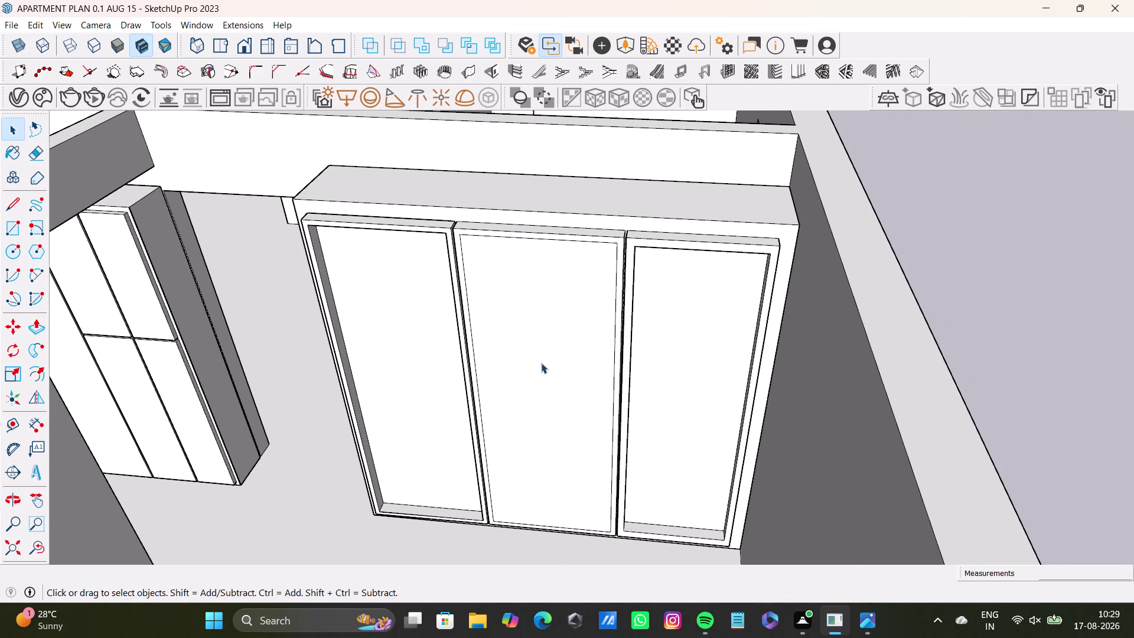
click(544, 363)
key(p)
drag(546, 361, 615, 354)
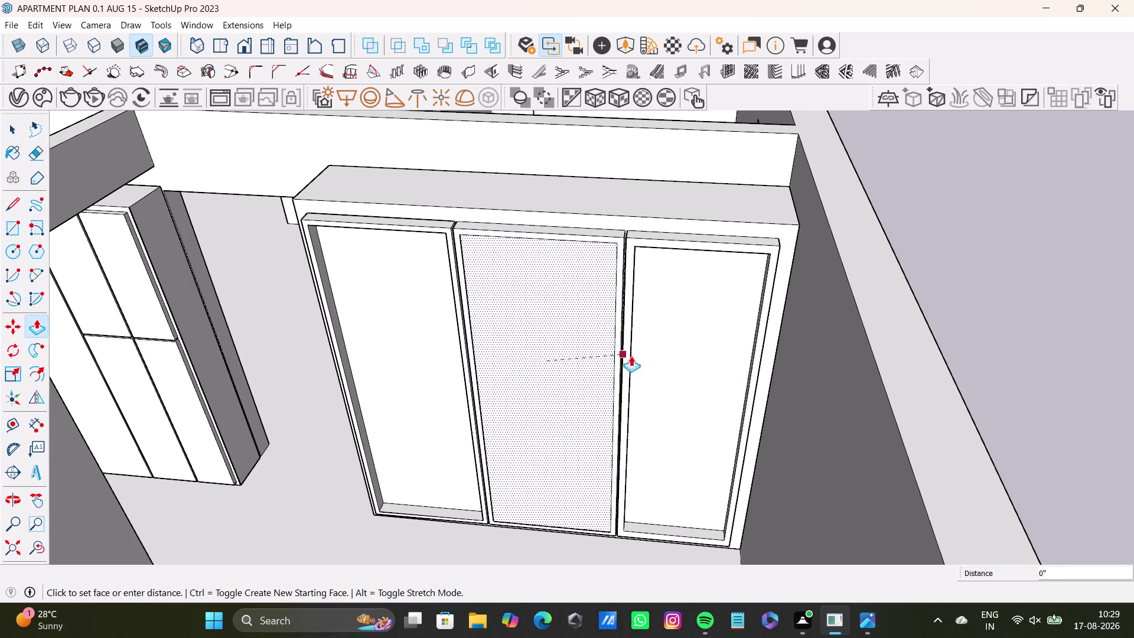
drag(615, 354, 656, 361)
key(ctrl+z)
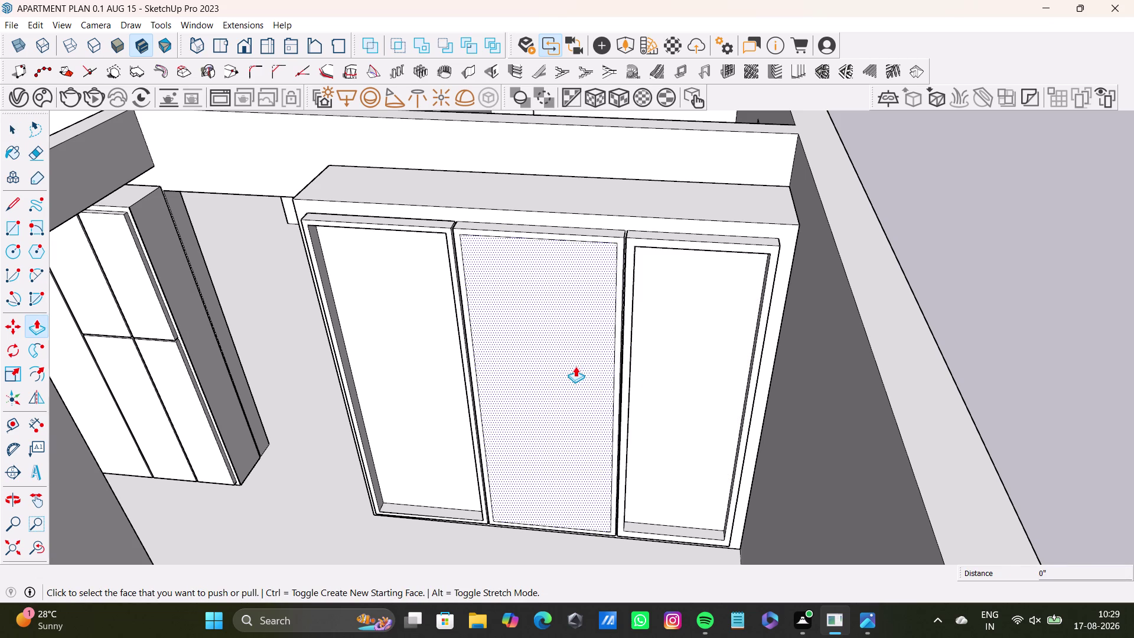
click(575, 366)
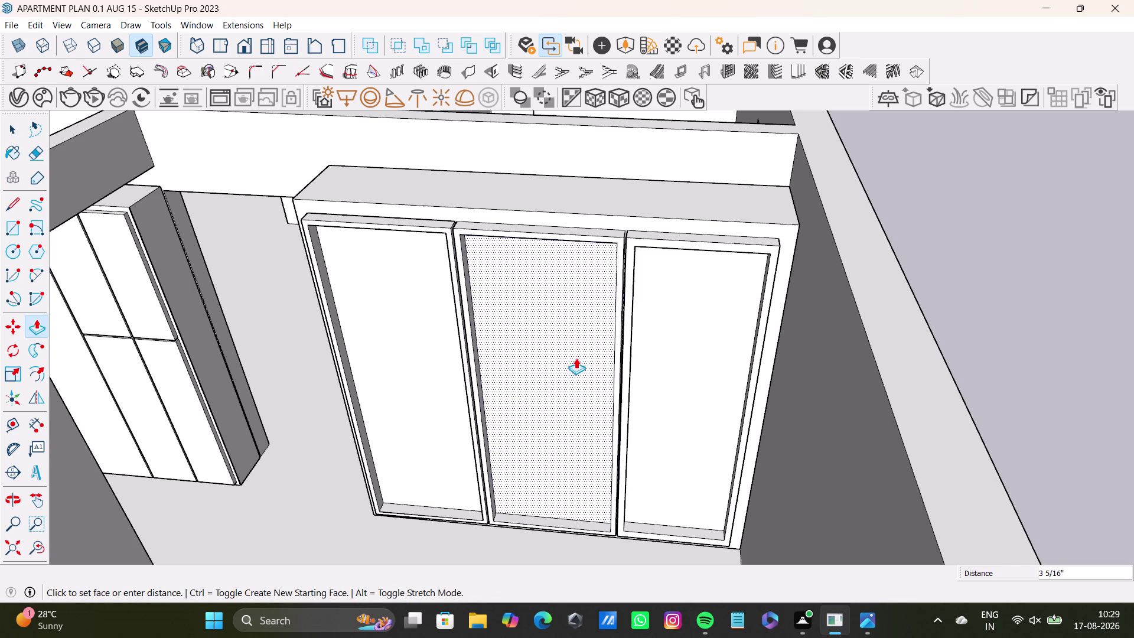
click(576, 358)
middle_drag(734, 381, 689, 398)
Orbit and zoom along the wardrobe doors to close in on the right door's panel.
scroll(up, 3)
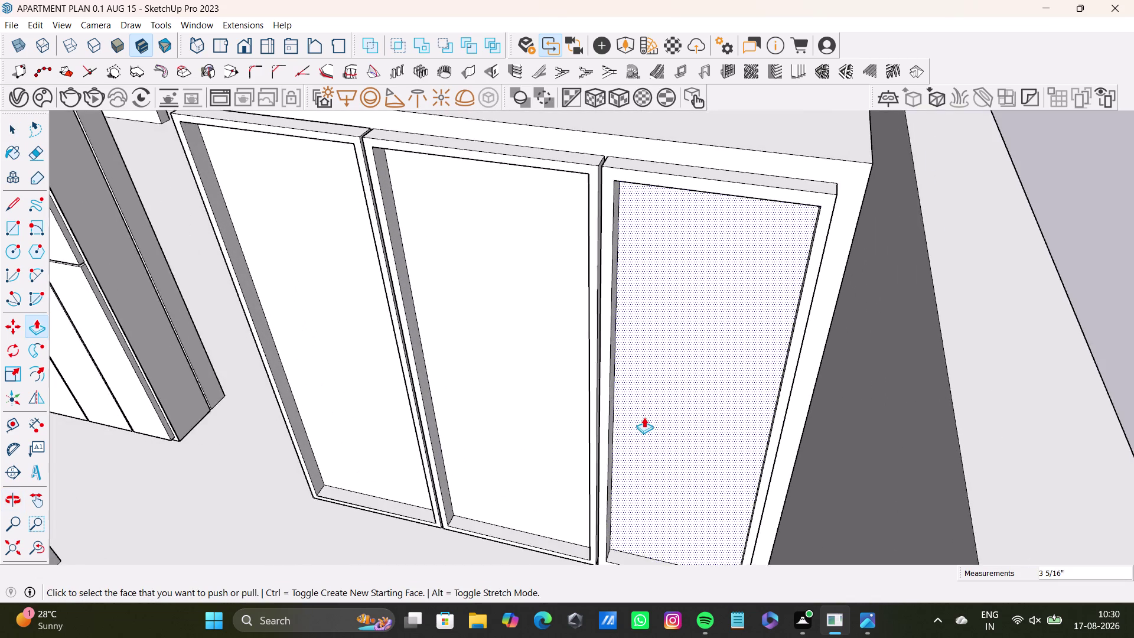
scroll(up, 3)
middle_drag(642, 417, 692, 414)
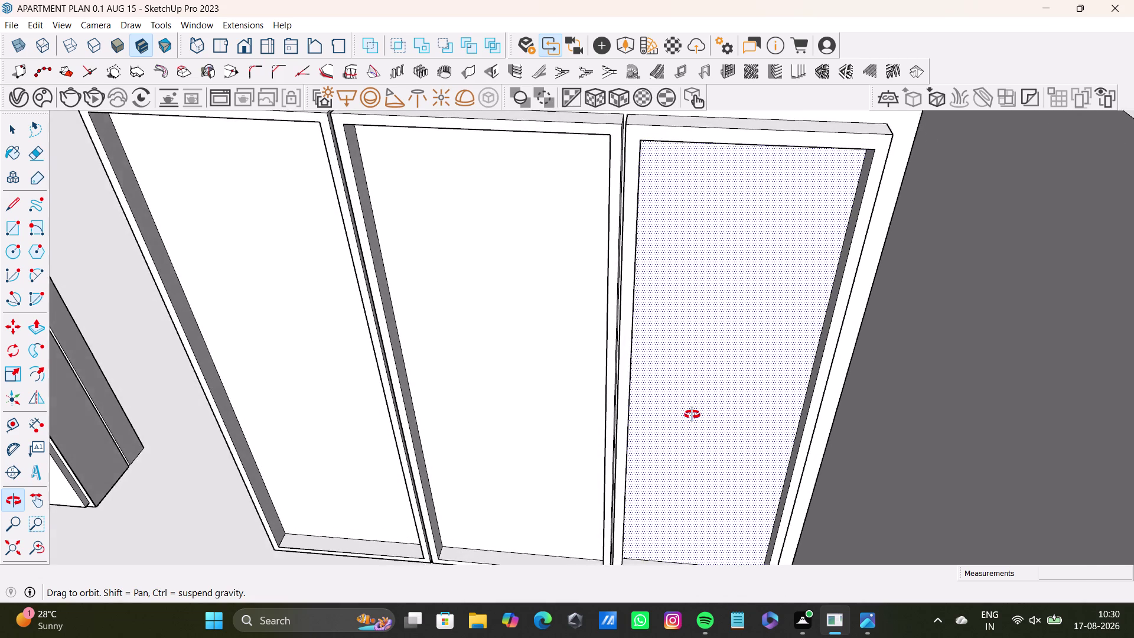
middle_drag(692, 415, 680, 429)
middle_drag(679, 362, 718, 363)
middle_drag(717, 368, 719, 331)
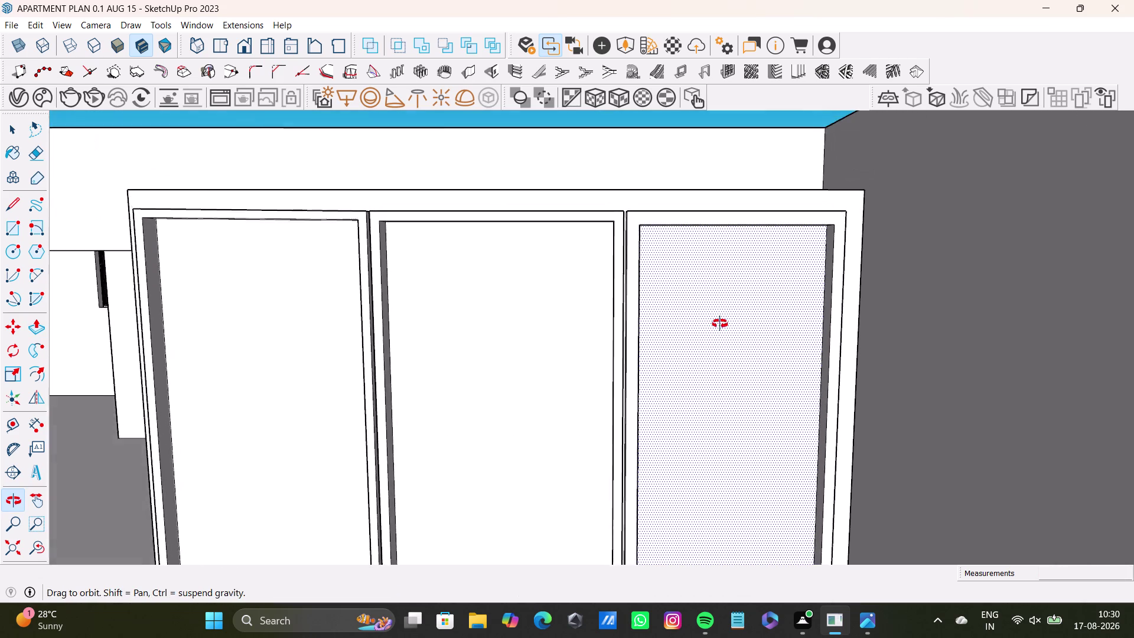
middle_drag(718, 331, 696, 304)
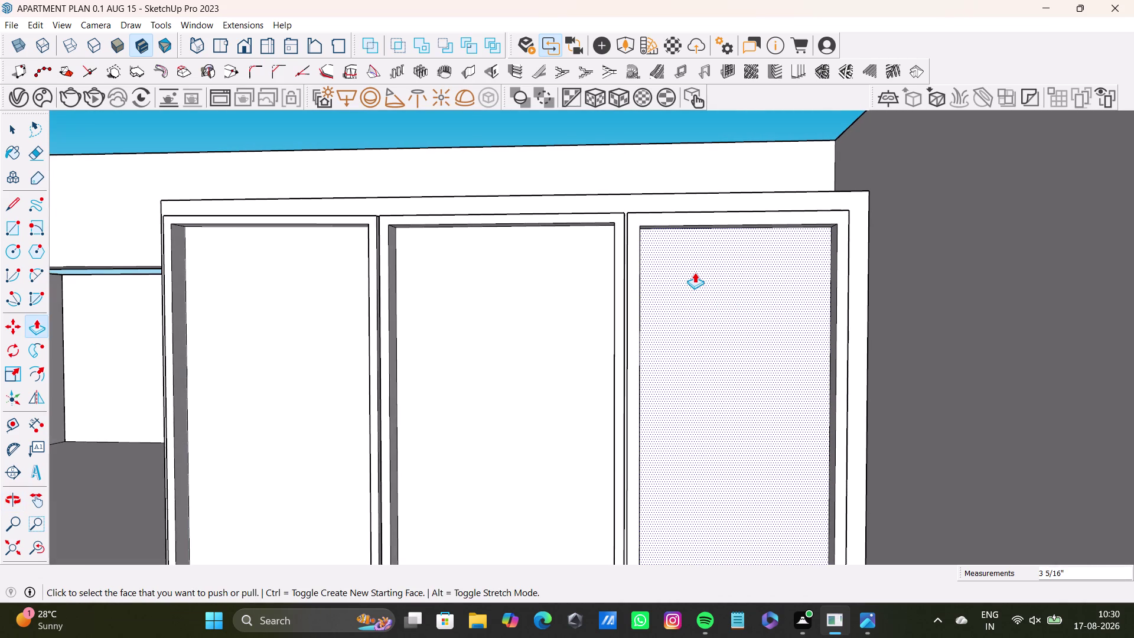
scroll(up, 3)
middle_drag(694, 273, 645, 317)
scroll(down, 3)
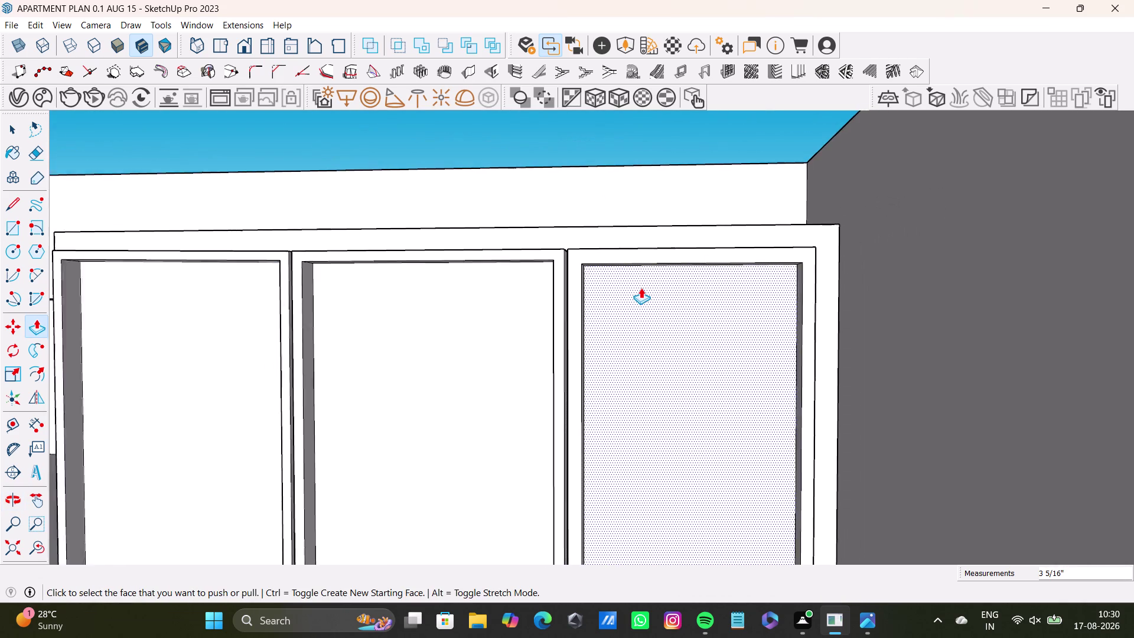
scroll(up, 3)
middle_drag(640, 301, 616, 250)
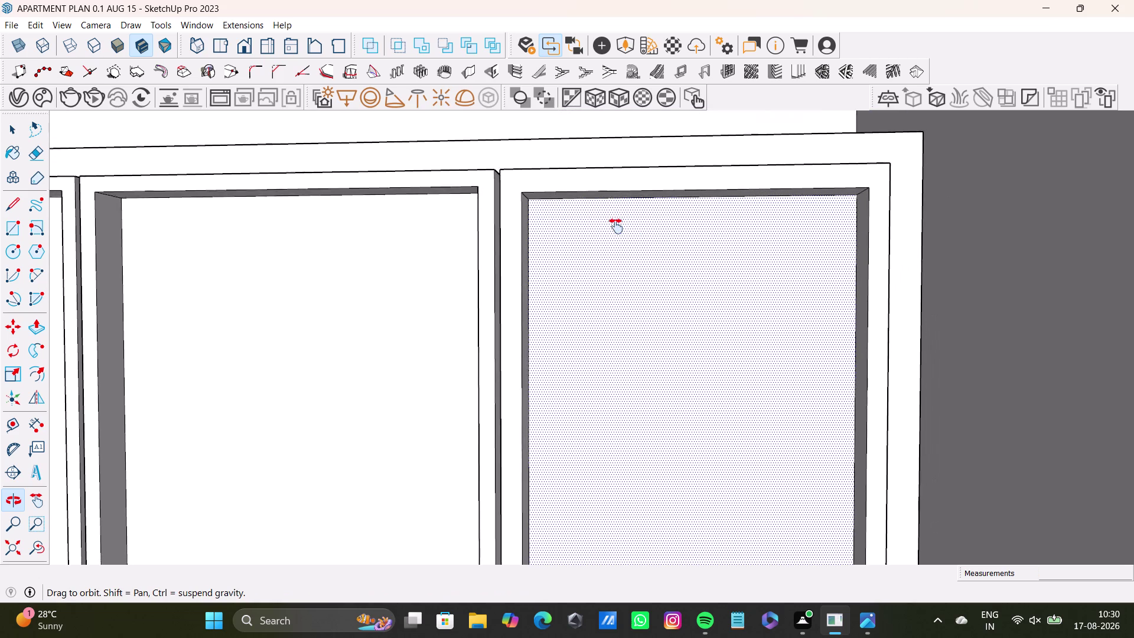
middle_drag(616, 249, 616, 166)
middle_drag(615, 166, 627, 288)
middle_drag(635, 271, 639, 219)
scroll(up, 3)
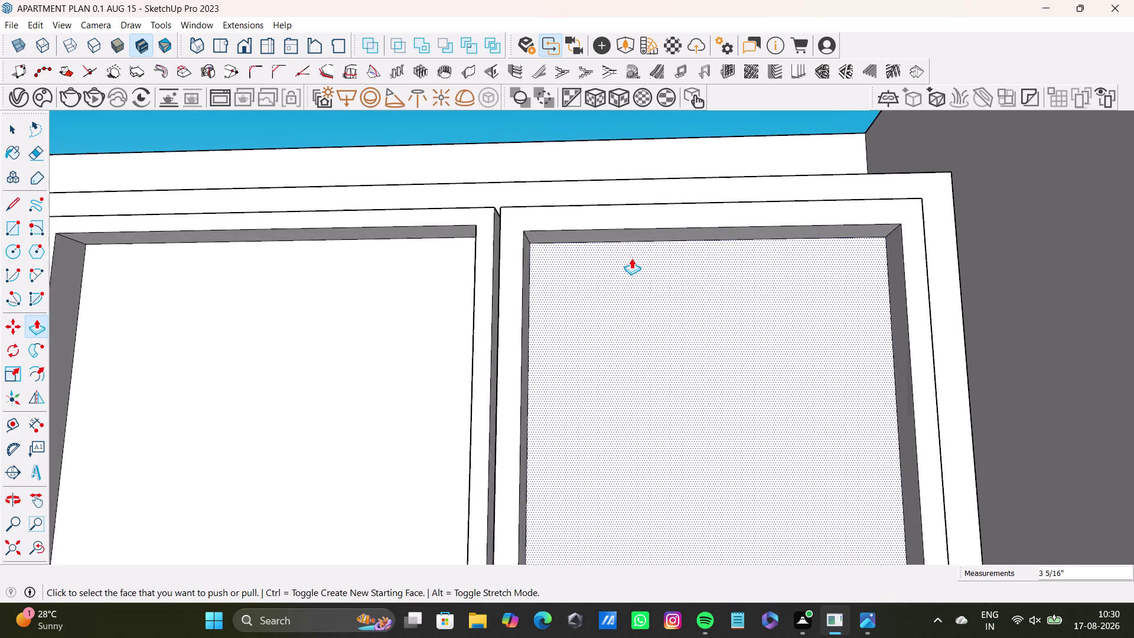
scroll(up, 3)
middle_drag(640, 247, 645, 215)
Start pushing the right door's panel inward, dragging well past the middle panel's depth.
click(652, 224)
scroll(down, 3)
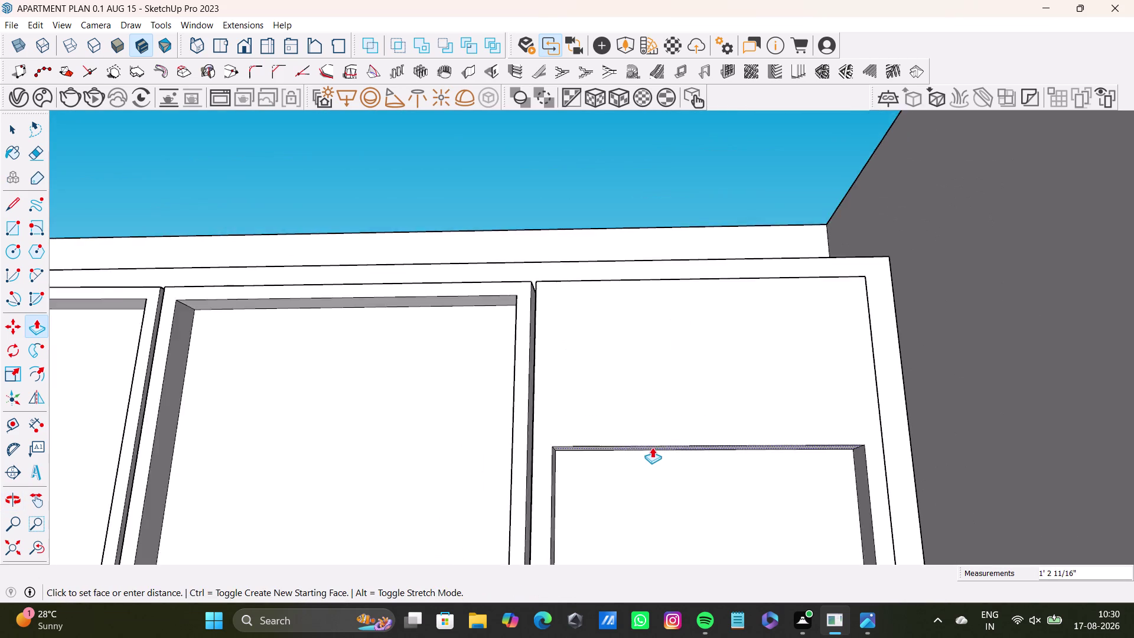
scroll(down, 3)
middle_drag(656, 444, 646, 203)
scroll(down, 3)
middle_drag(664, 436, 664, 270)
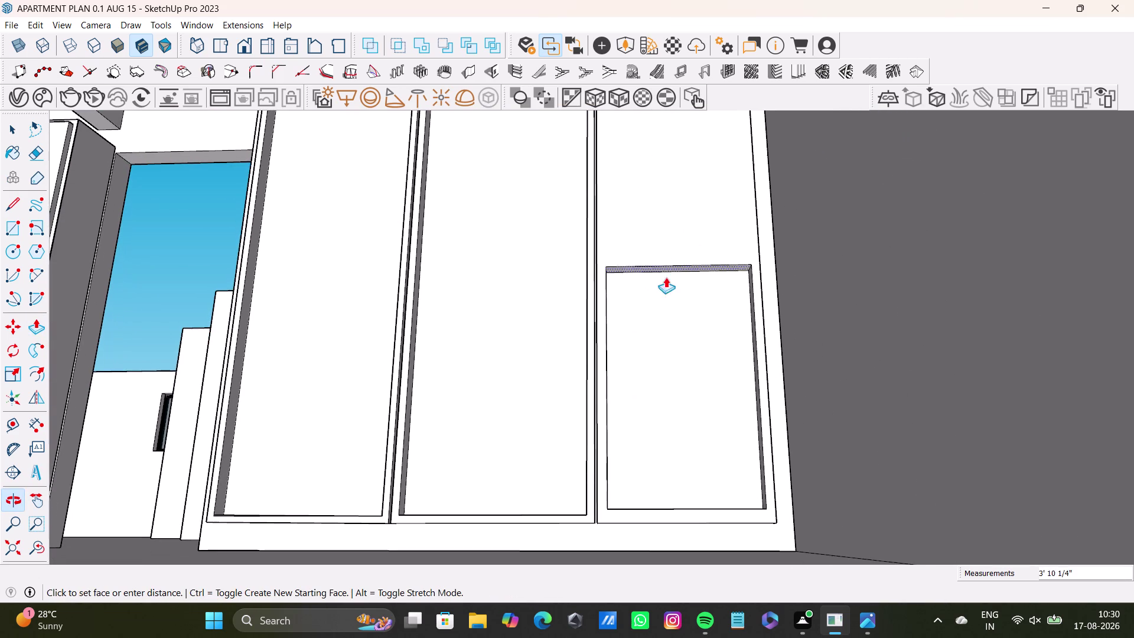
click(665, 512)
key(space)
scroll(down, 3)
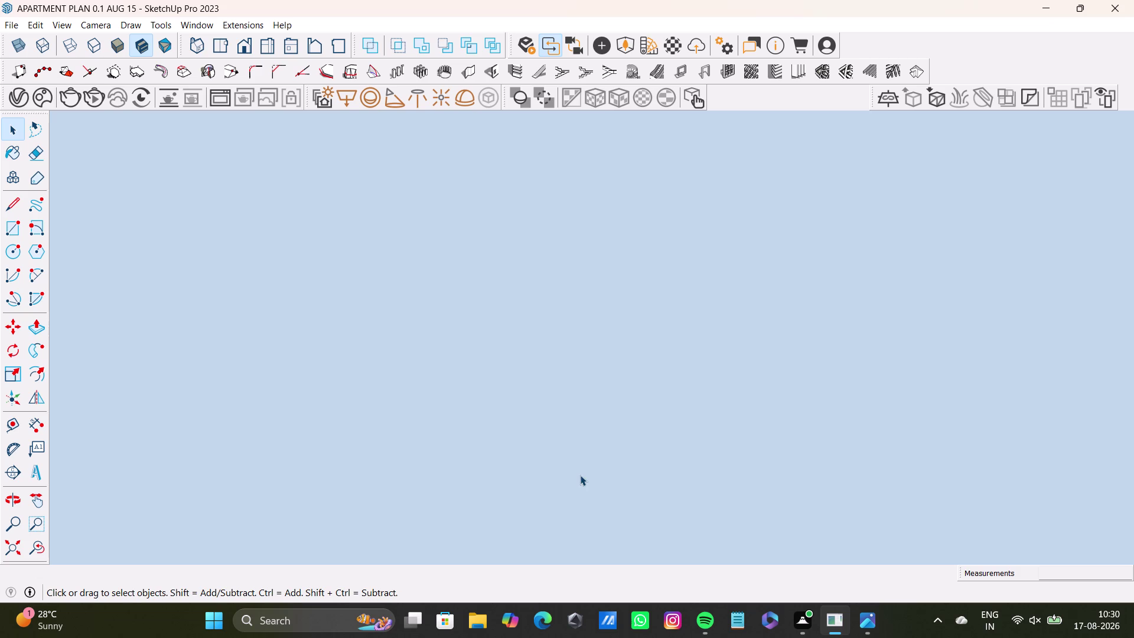
Look around for the lost model and use Zoom Extents to show all of it.
click(36, 542)
middle_drag(453, 404, 475, 599)
middle_drag(544, 411, 496, 584)
scroll(down, 3)
middle_drag(506, 461, 542, 330)
middle_drag(542, 330, 534, 370)
click(17, 541)
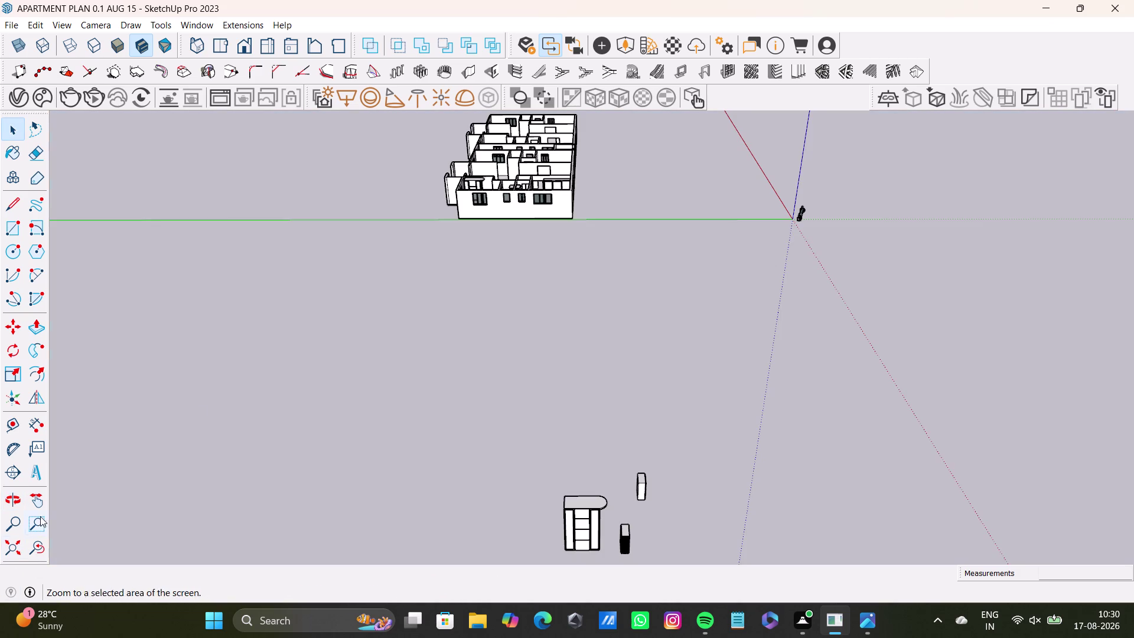
Orbit and zoom in close to the three-door wardrobe.
middle_drag(538, 257, 536, 422)
scroll(up, 3)
middle_drag(549, 184, 545, 439)
scroll(down, 3)
scroll(up, 3)
middle_drag(590, 361, 565, 458)
middle_drag(600, 474, 600, 342)
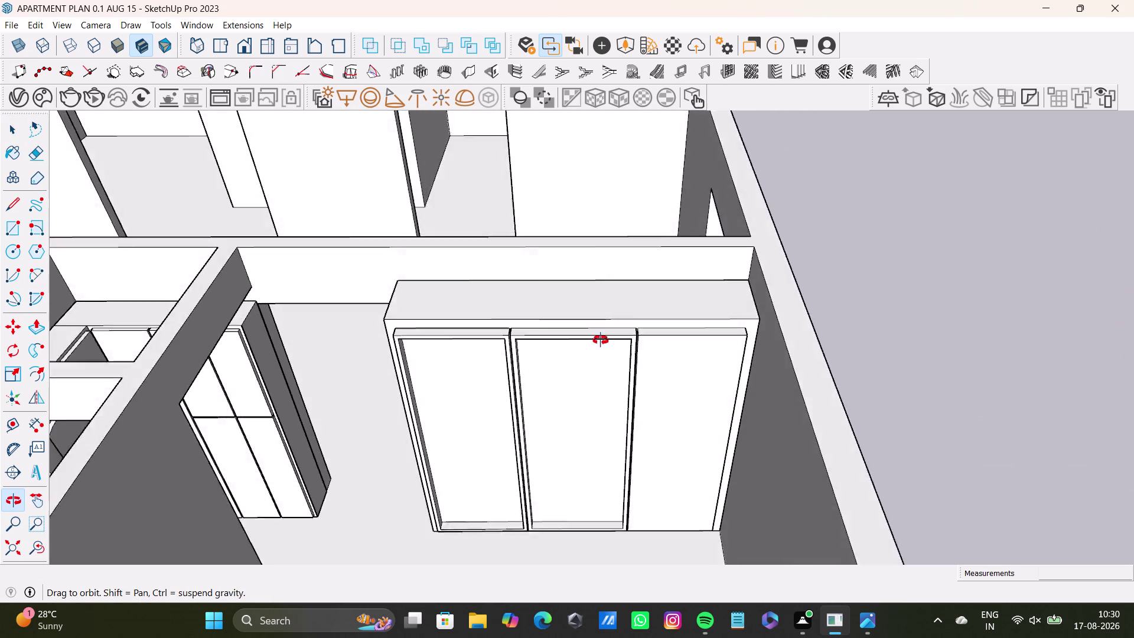
Enter the right door for editing and select only its front face.
middle_drag(600, 343, 578, 313)
double_click(684, 366)
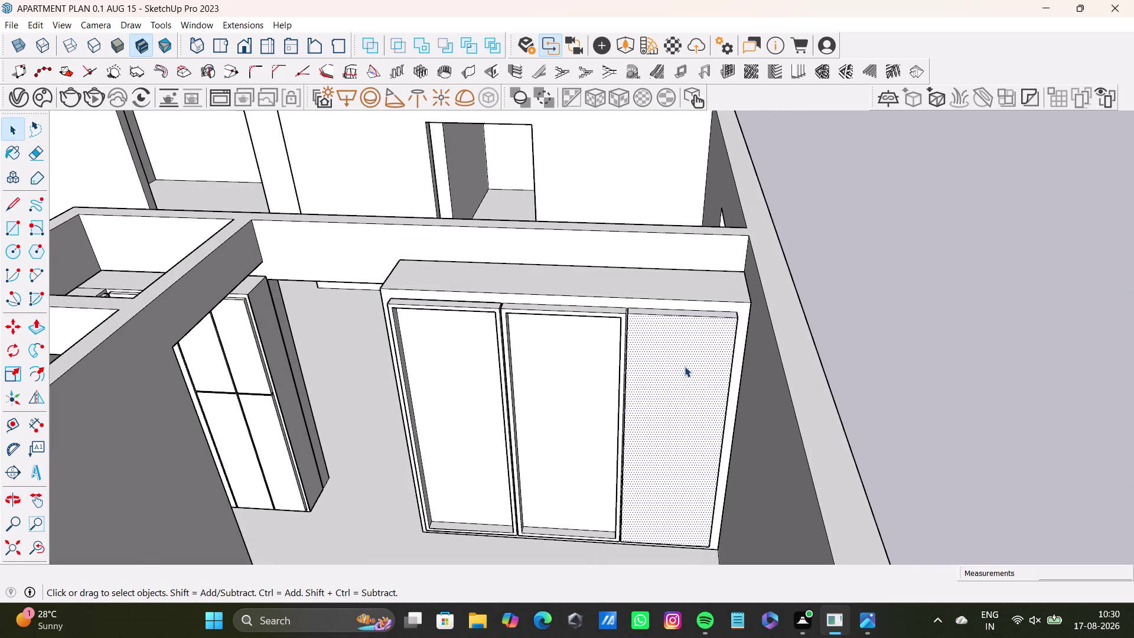
double_click(676, 387)
double_click(657, 377)
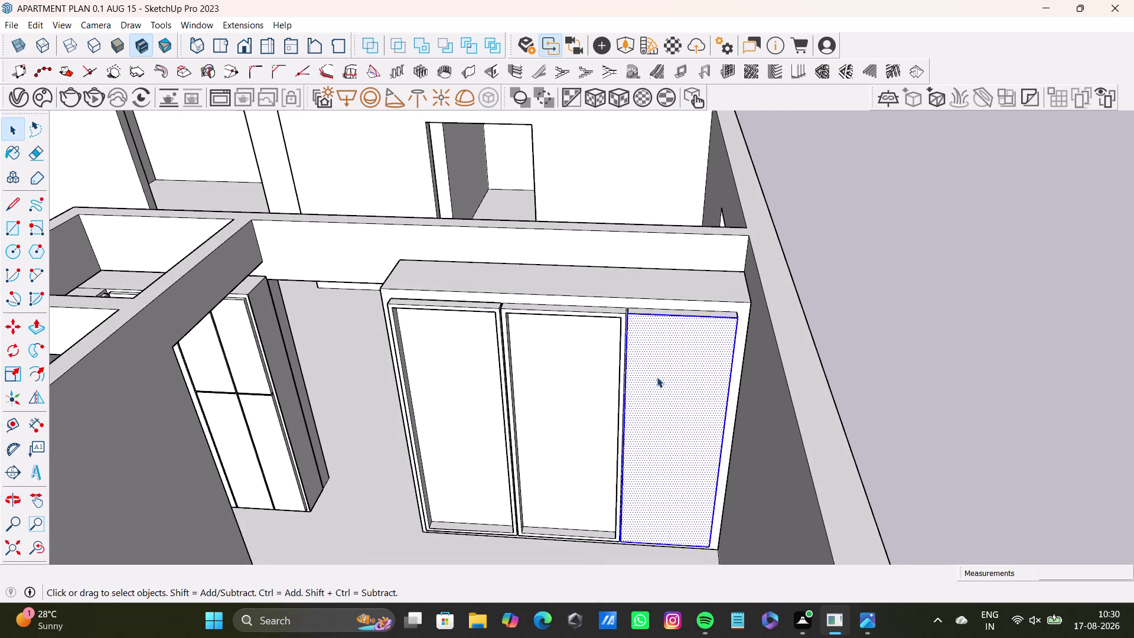
middle_drag(671, 344, 685, 425)
scroll(up, 3)
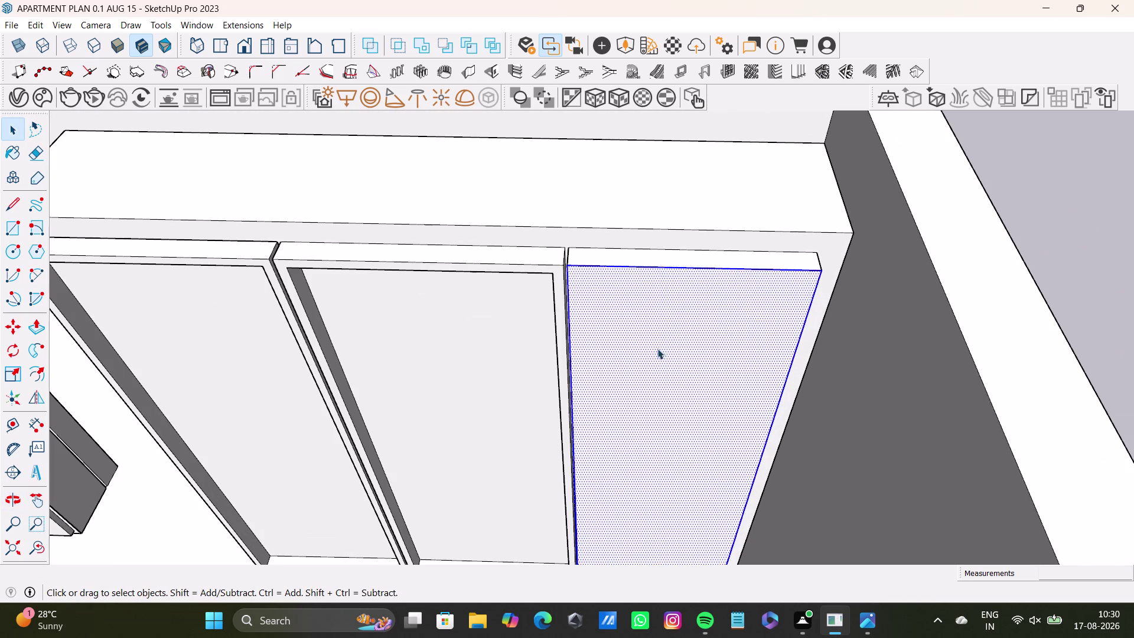
double_click(667, 258)
triple_click(675, 294)
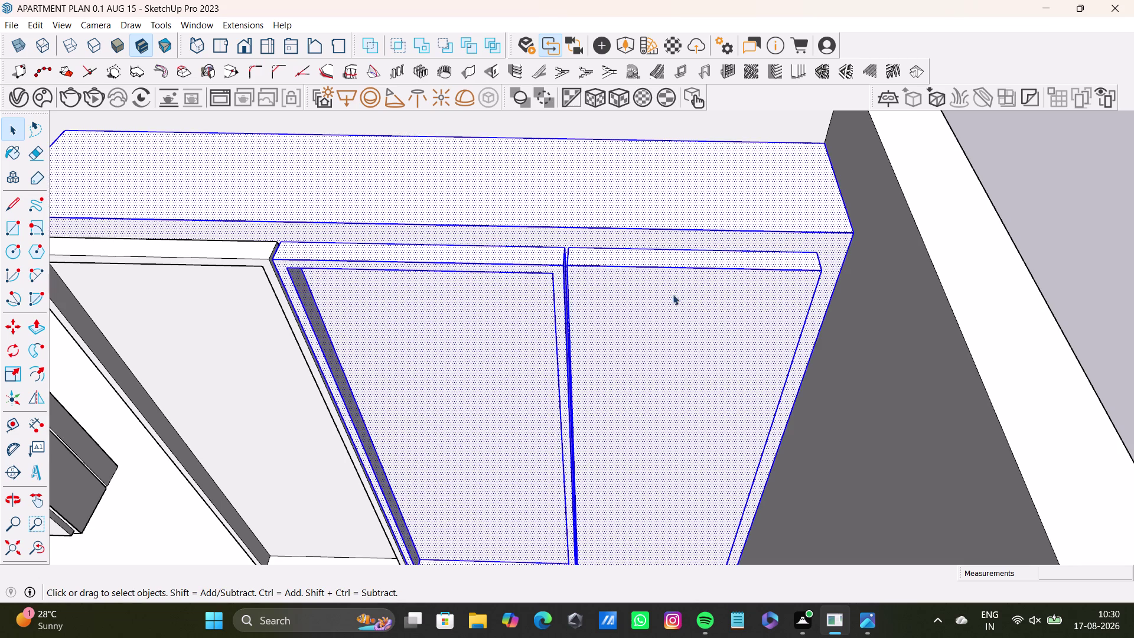
double_click(656, 296)
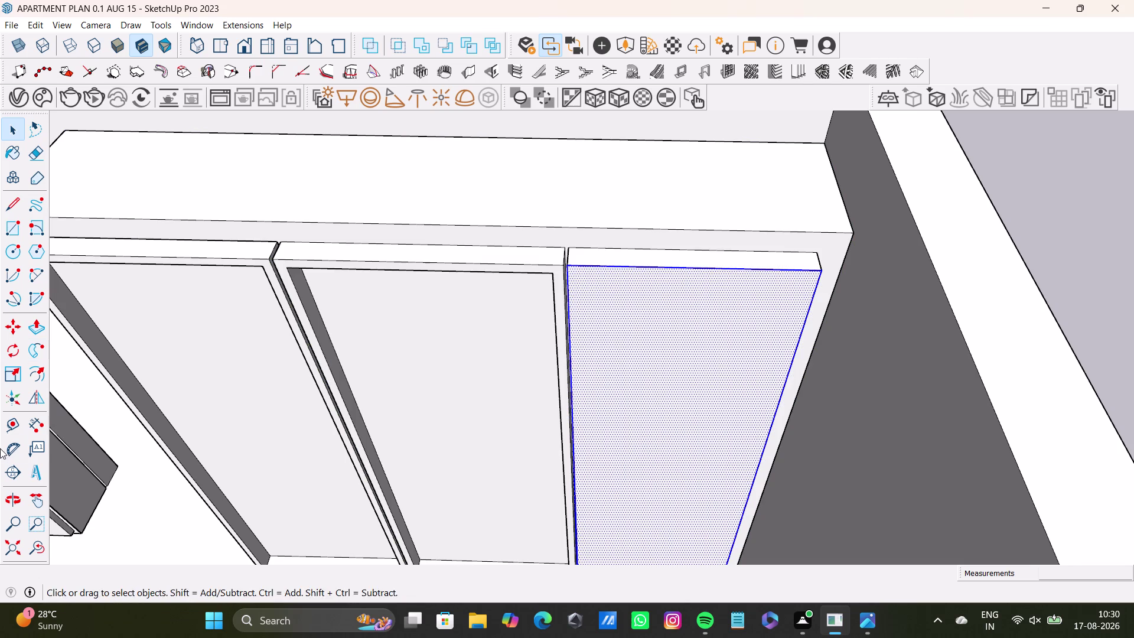
Offset the right door's face outline inward to create an inner border.
click(10, 427)
click(658, 455)
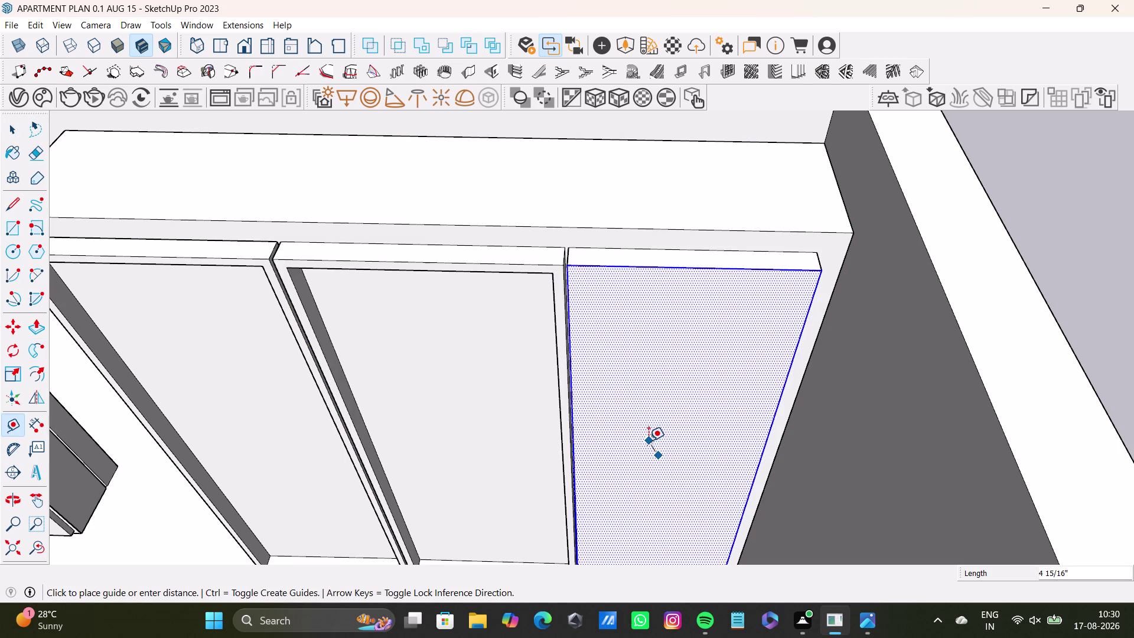
key(space)
click(38, 379)
click(663, 458)
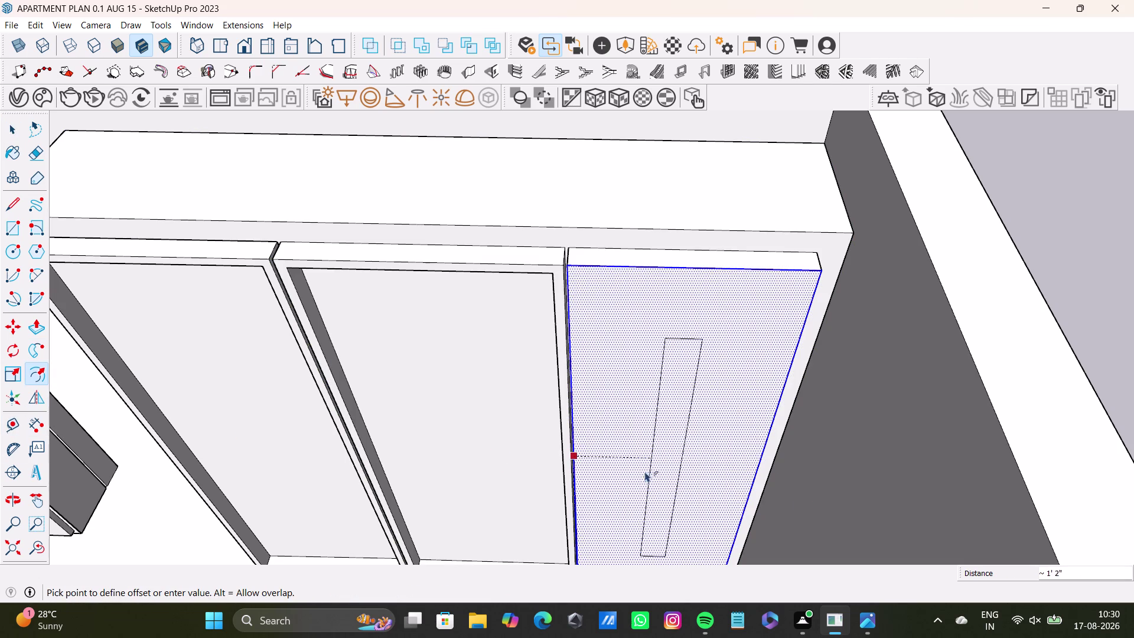
click(585, 486)
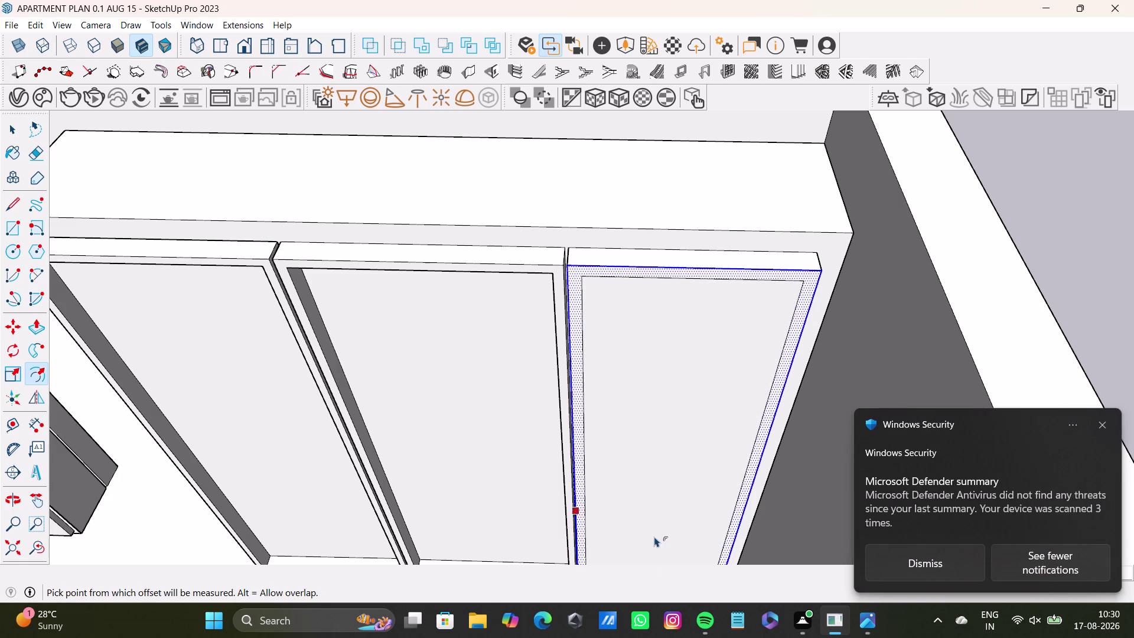
Orbit around to inspect the new border on the right door.
middle_drag(649, 519, 628, 546)
middle_drag(631, 539, 638, 525)
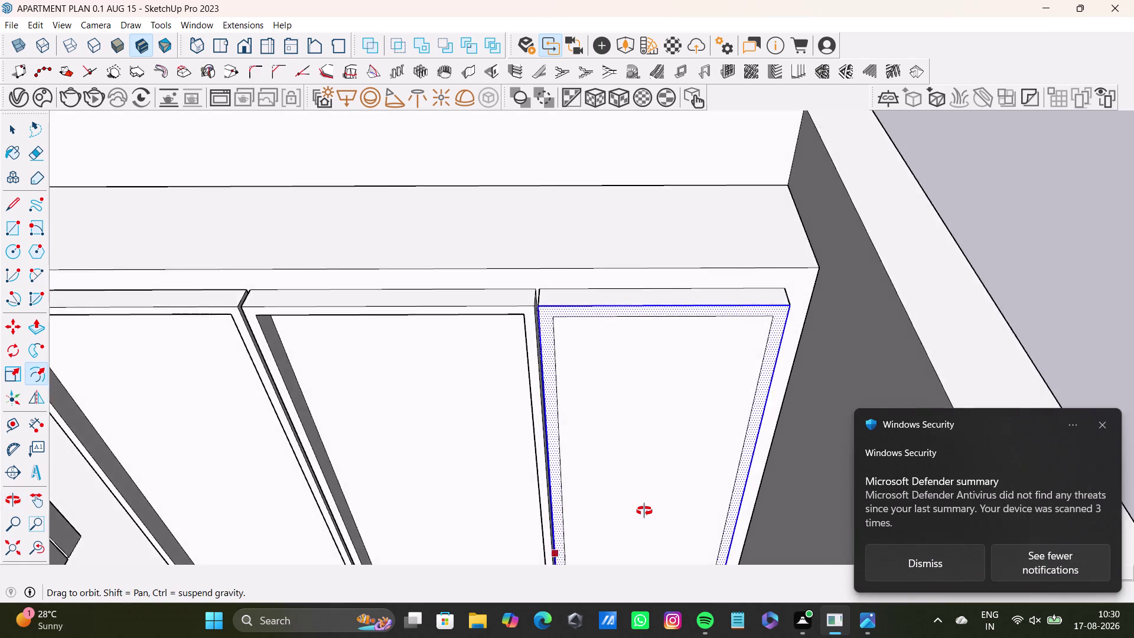
middle_drag(638, 526, 668, 431)
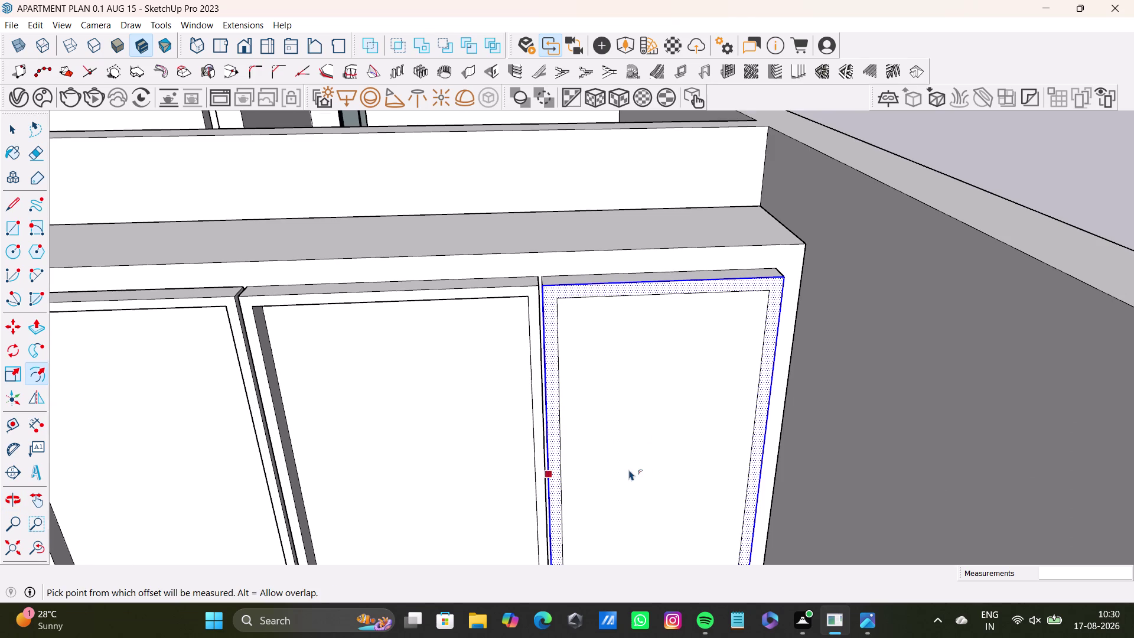
scroll(down, 3)
middle_drag(629, 469, 633, 346)
middle_drag(651, 371, 663, 289)
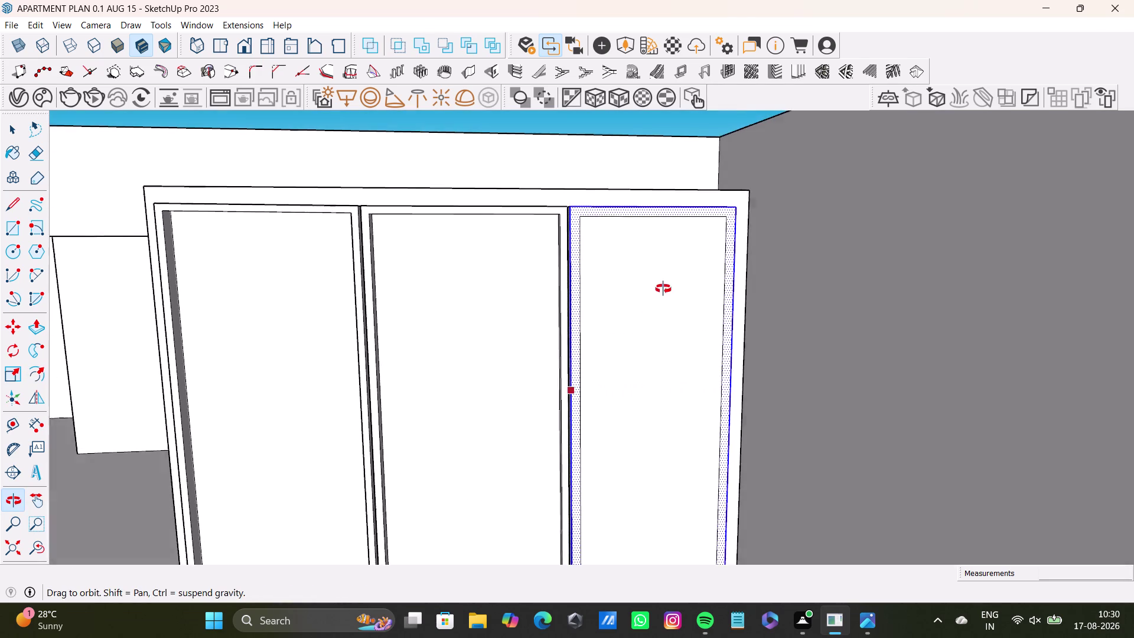
middle_drag(662, 289, 624, 286)
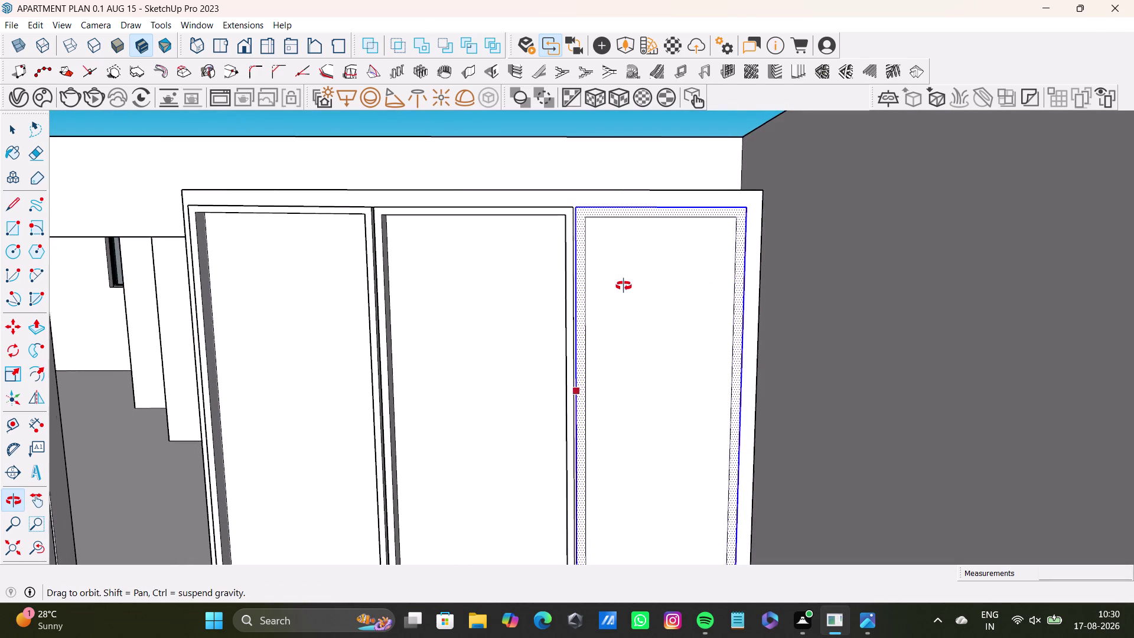
middle_drag(625, 286, 622, 285)
Undo the last nine operations.
key(ctrl+z)
key(ctrl+z)
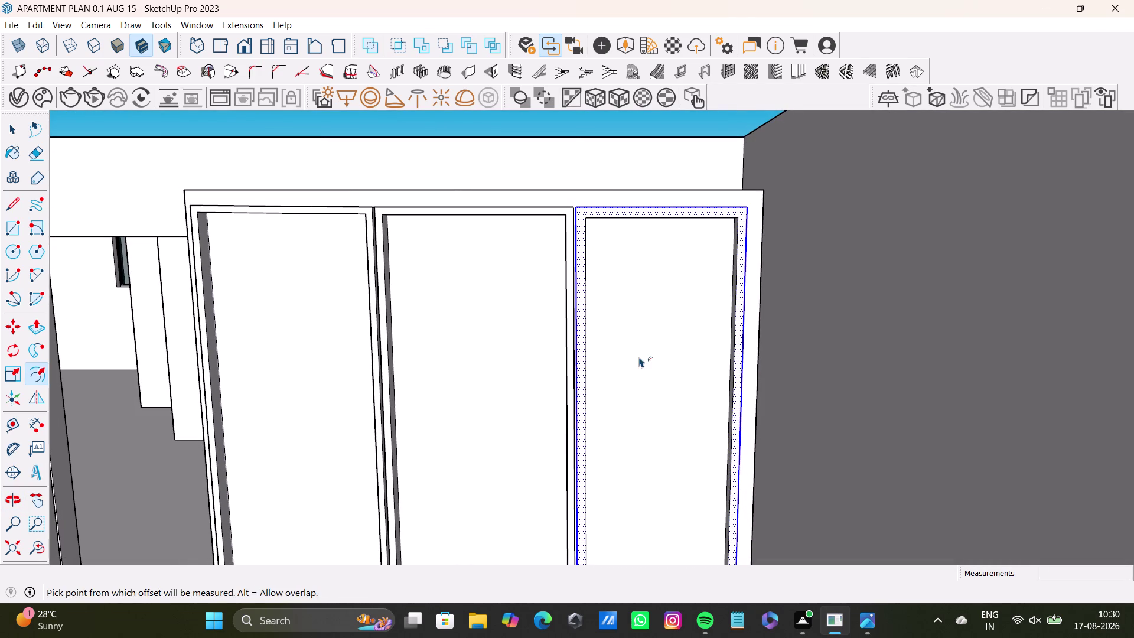
key(ctrl+z)
key(ctrl+z)
key(ctrl+z)
key(ctrl+z)
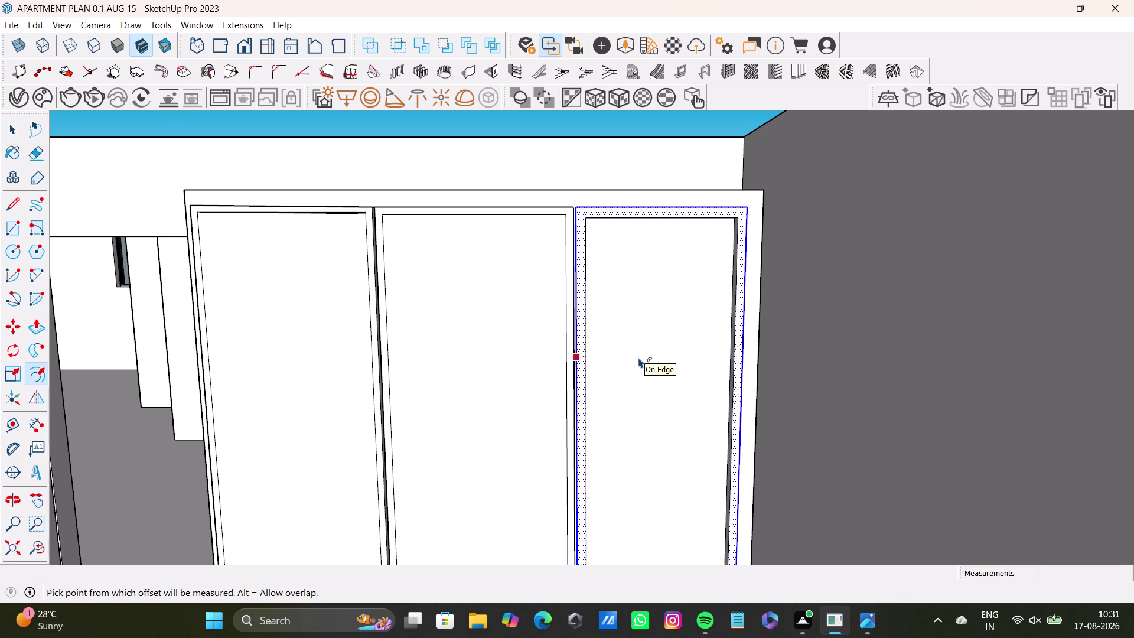
key(ctrl+z)
key(ctrl+z)
key(ctrl+z)
Orbit beneath the doors to examine the middle door's division.
middle_drag(638, 368, 638, 437)
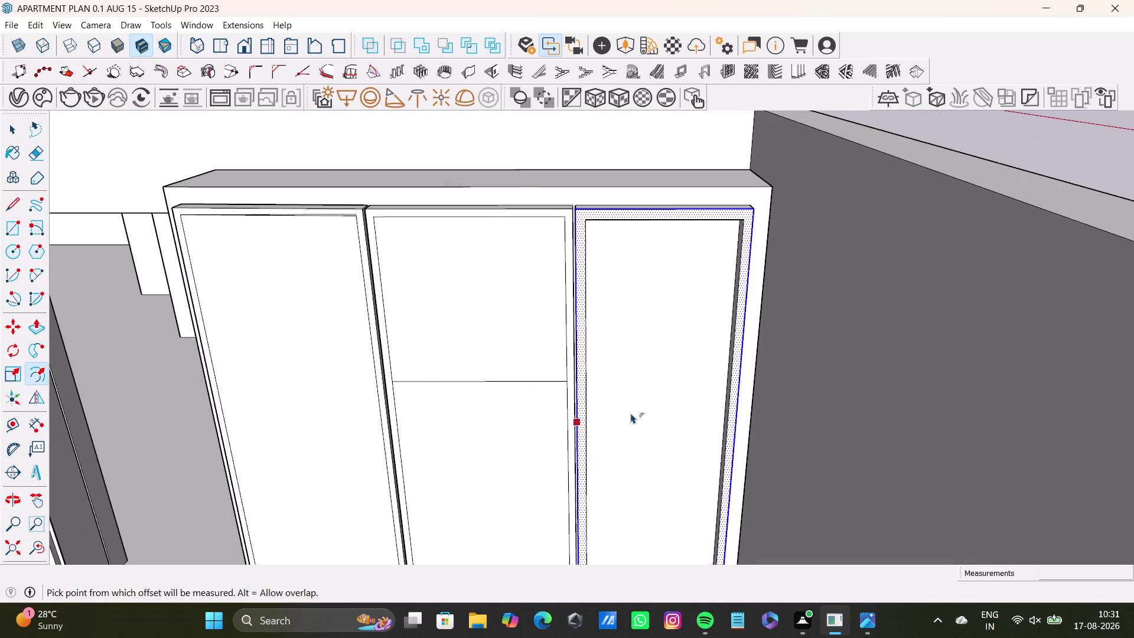
key(space)
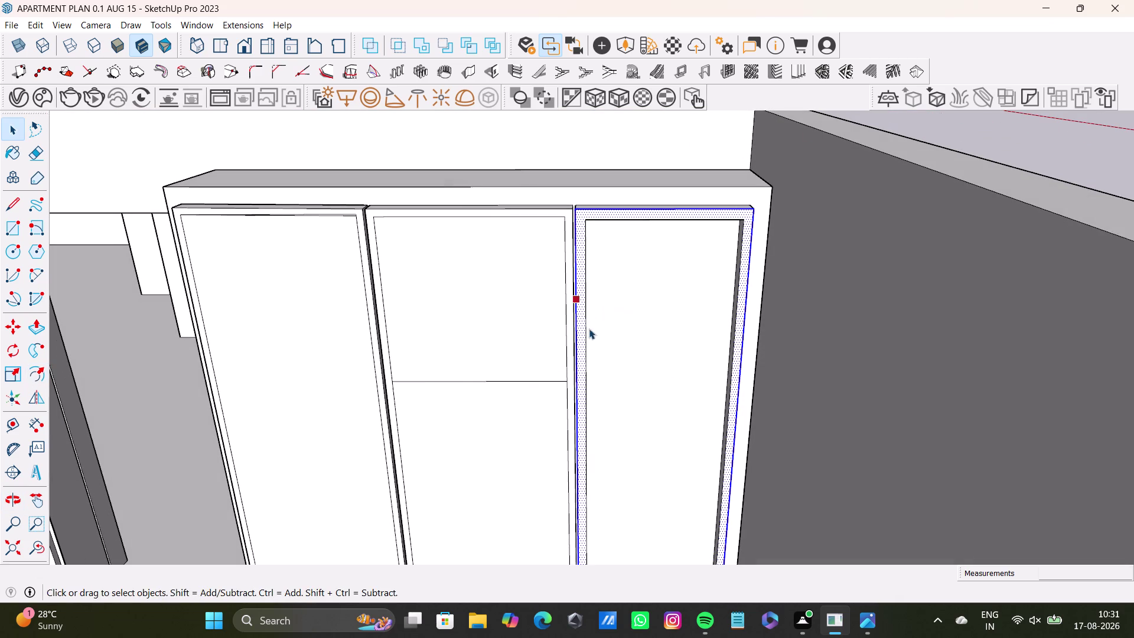
middle_drag(643, 395, 618, 539)
scroll(down, 3)
scroll(up, 3)
middle_drag(624, 380, 609, 377)
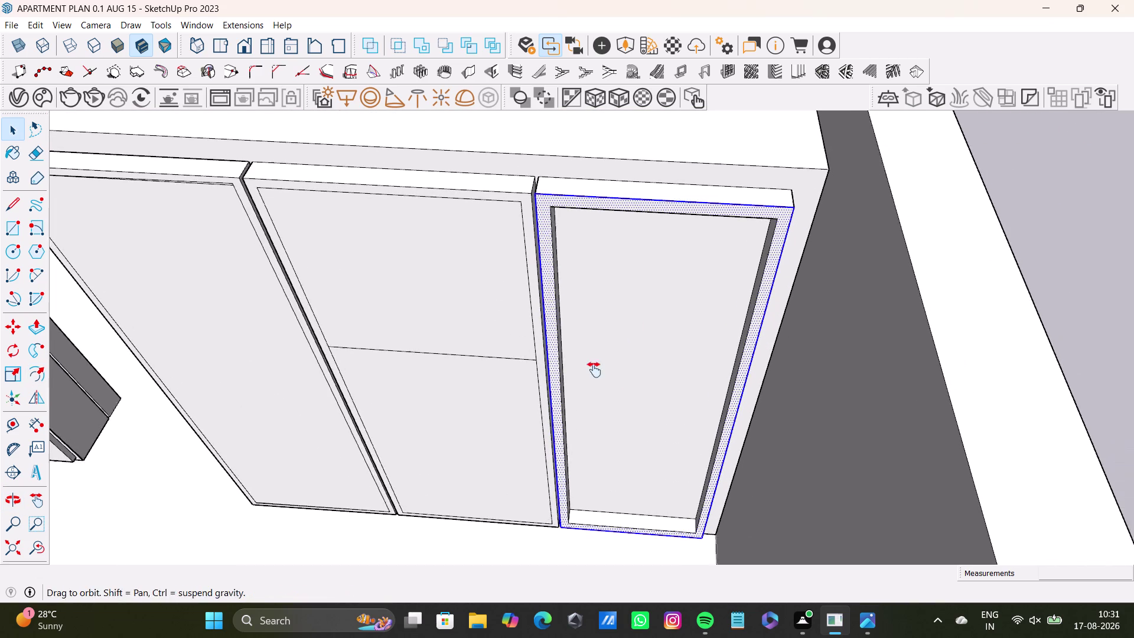
middle_drag(610, 377, 570, 362)
middle_drag(581, 322, 726, 293)
scroll(up, 3)
middle_drag(546, 306, 551, 311)
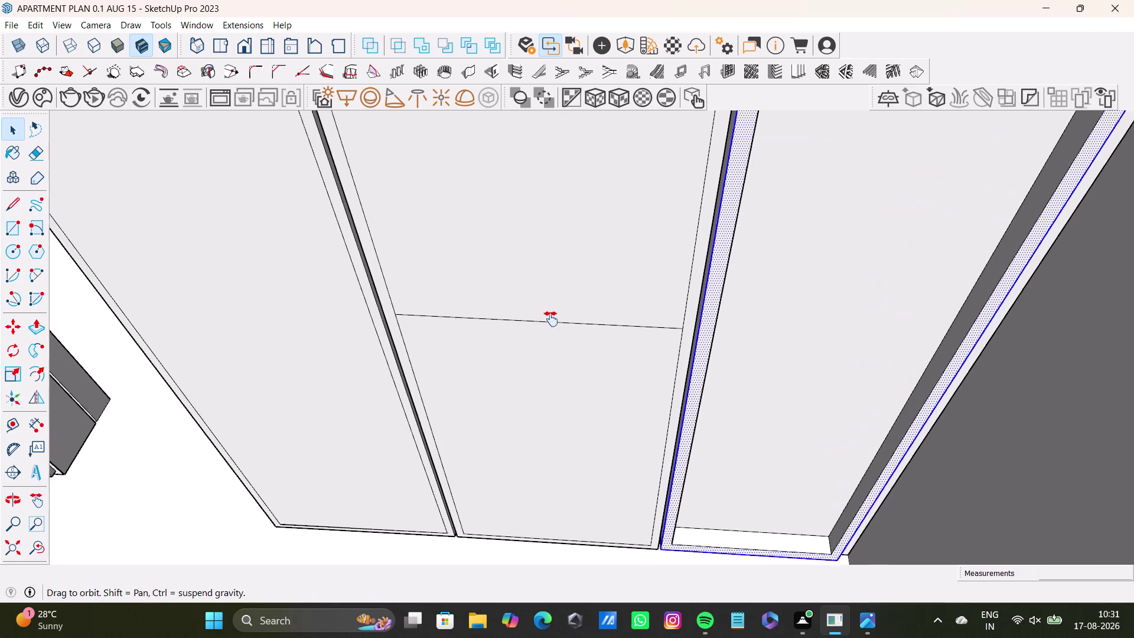
middle_drag(551, 311, 548, 356)
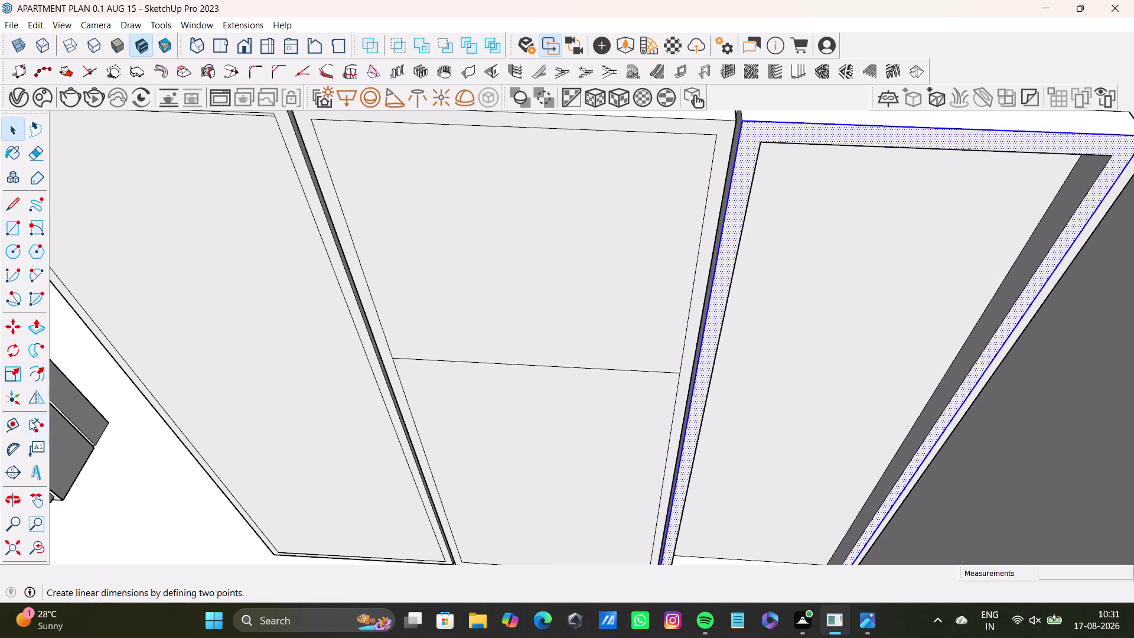
click(18, 426)
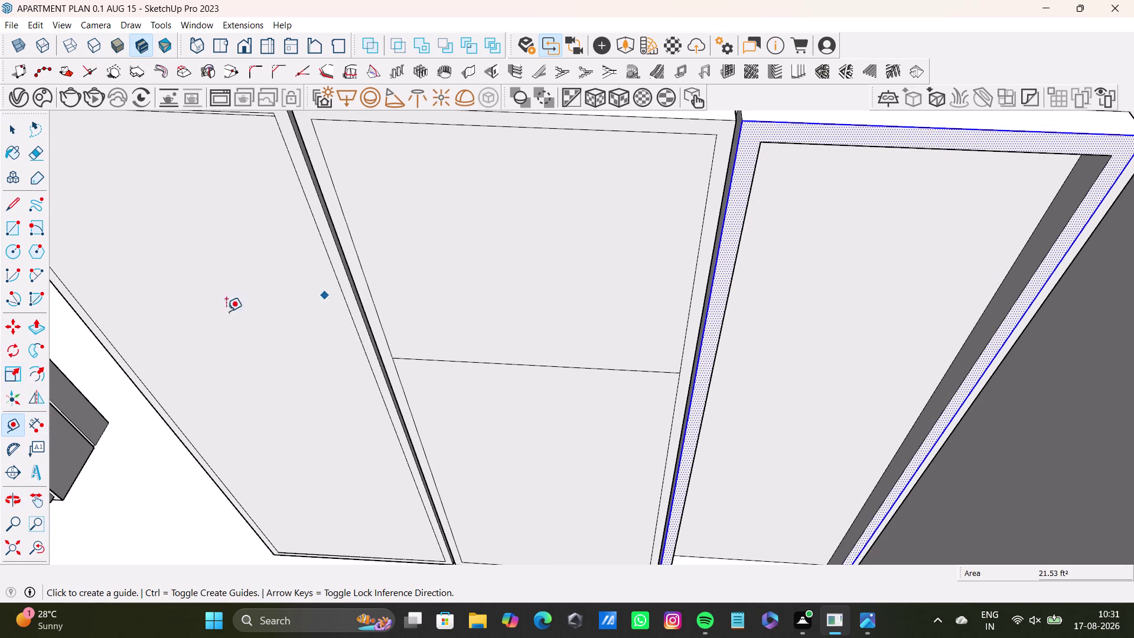
Undo a stray offset on the middle door, clear the selection, and reframe the wardrobe front.
click(33, 379)
click(480, 256)
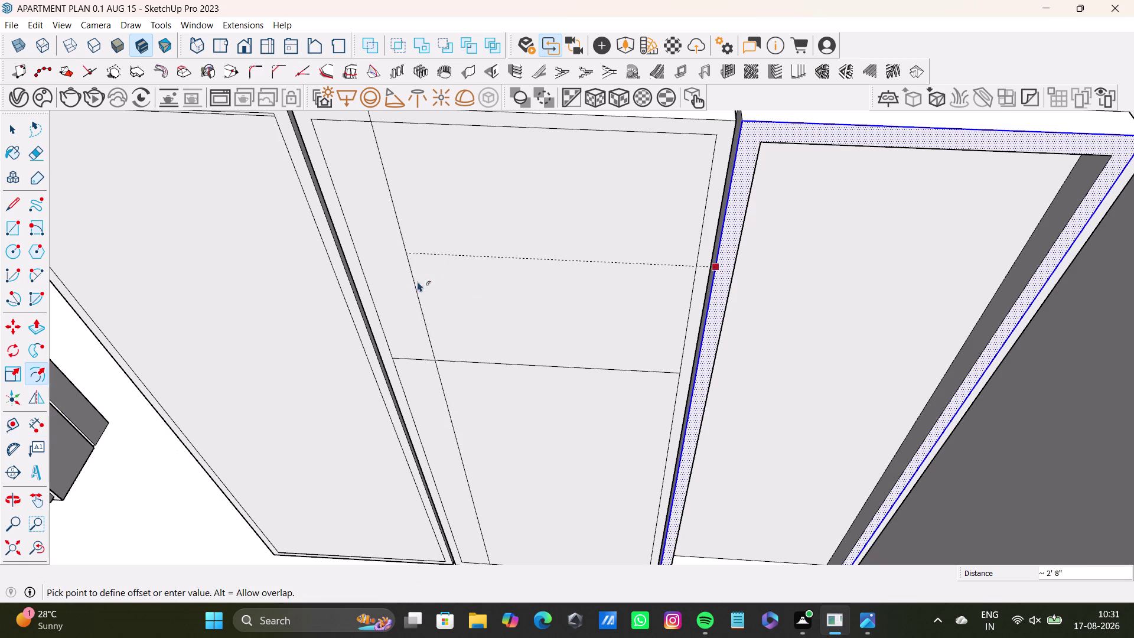
key(space)
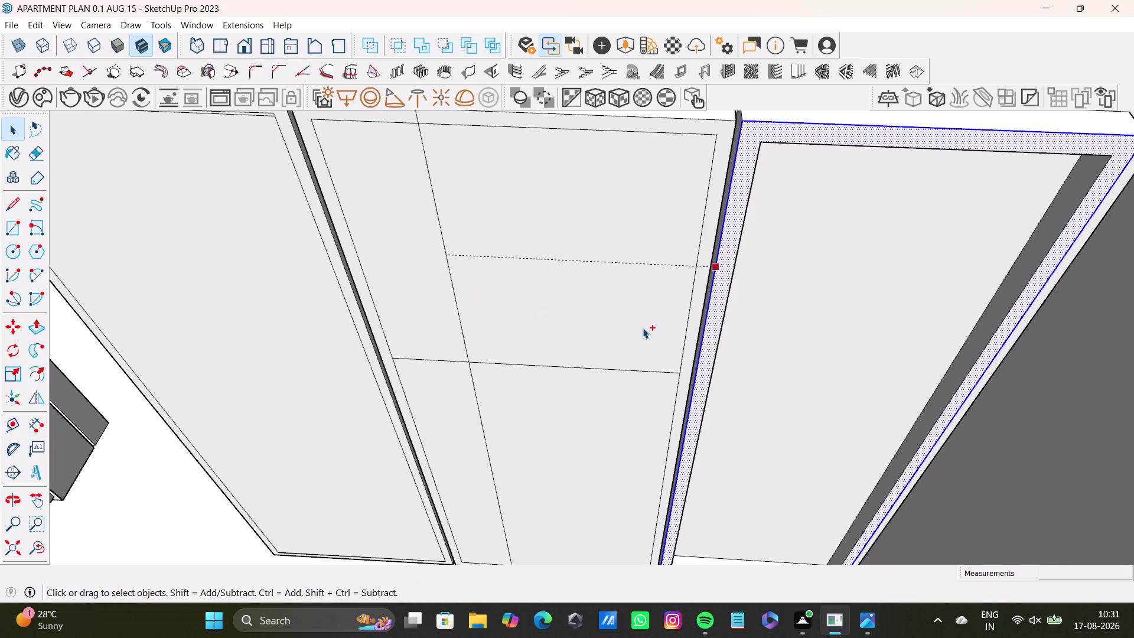
key(ctrl+z)
key(space)
key(space)
scroll(down, 3)
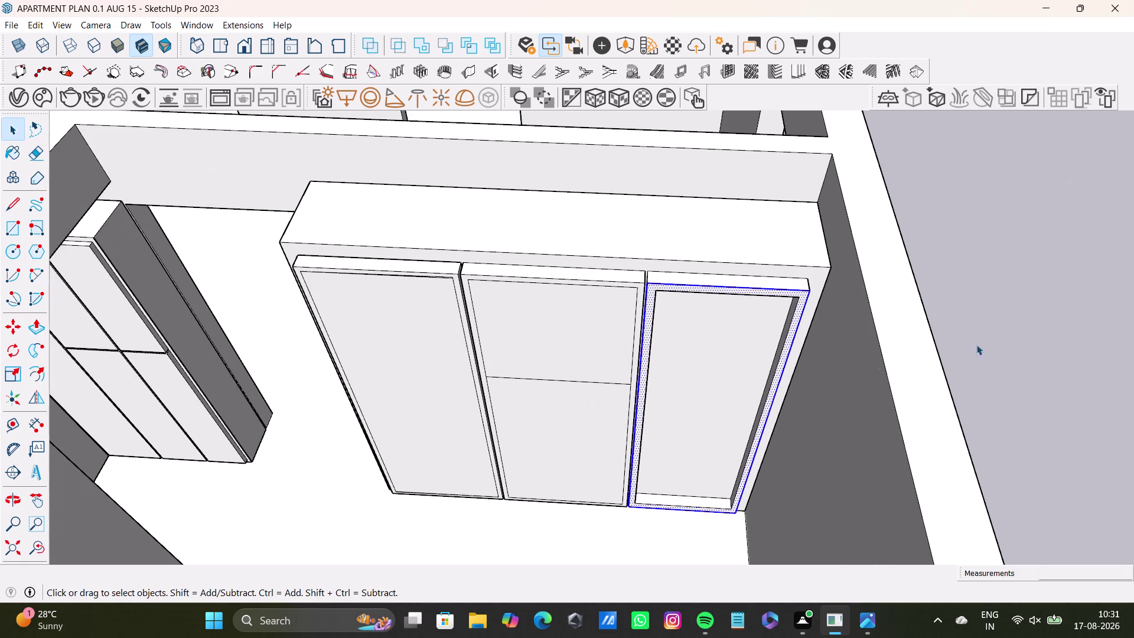
click(1042, 303)
key(space)
scroll(up, 3)
middle_drag(593, 304, 601, 380)
middle_drag(602, 378, 625, 297)
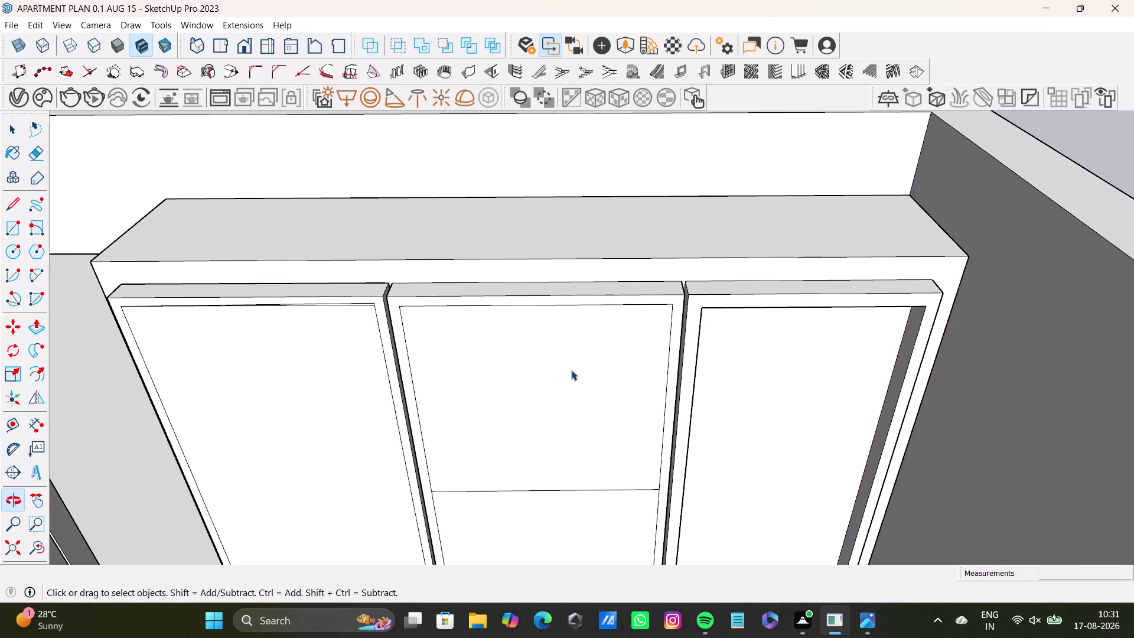
Offset the middle door's upper panel face to create an inset border.
click(571, 370)
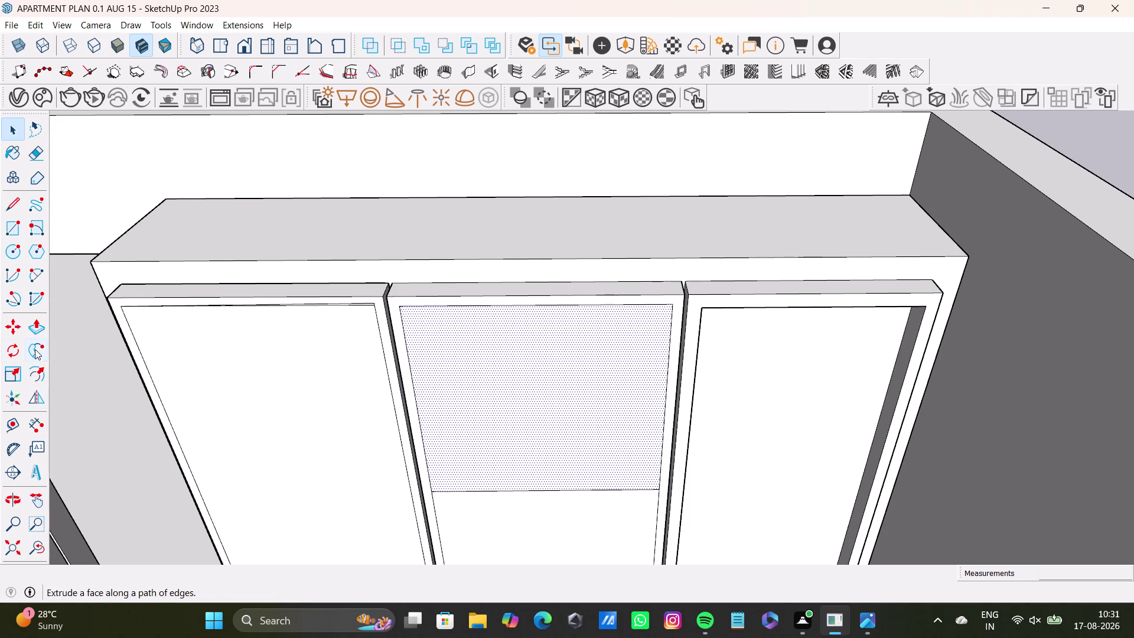
click(35, 370)
click(466, 392)
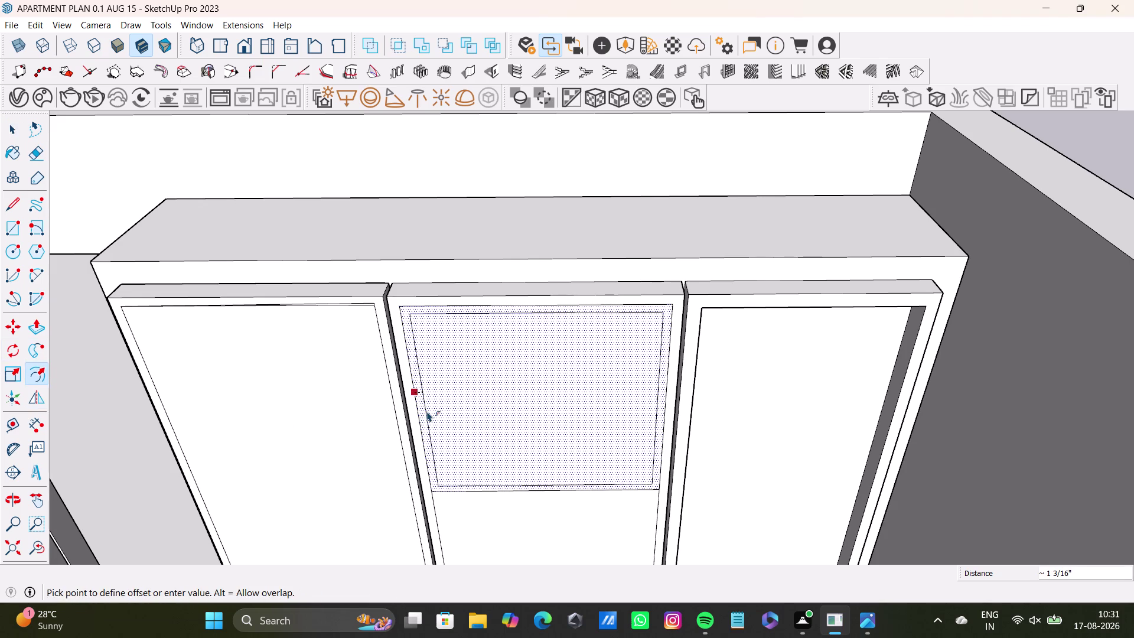
click(427, 411)
middle_drag(492, 436, 540, 206)
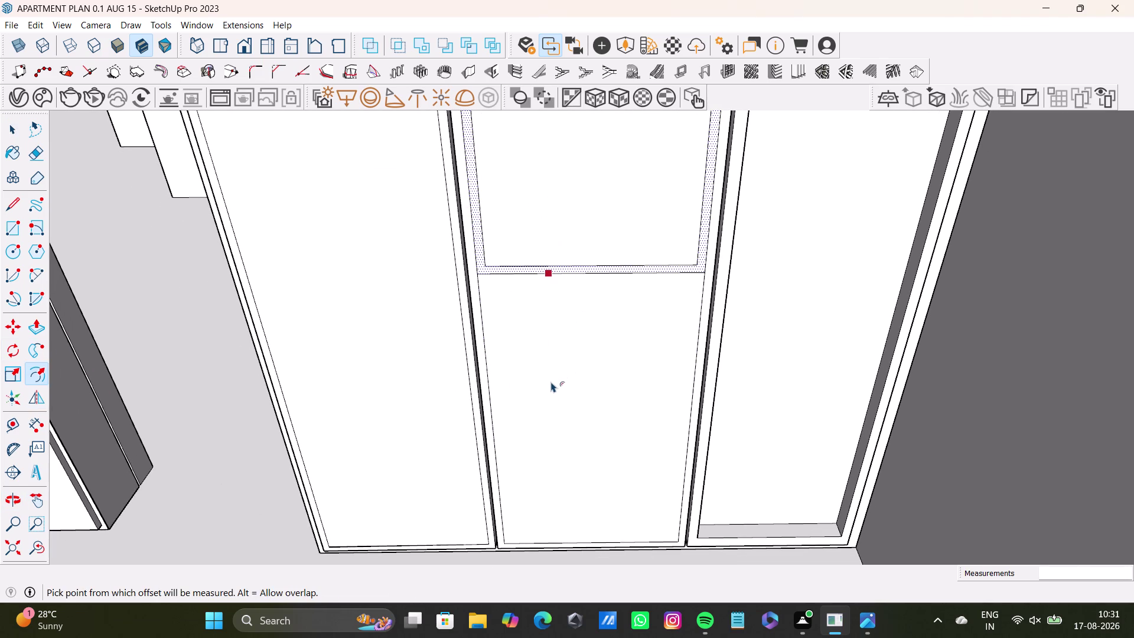
key(space)
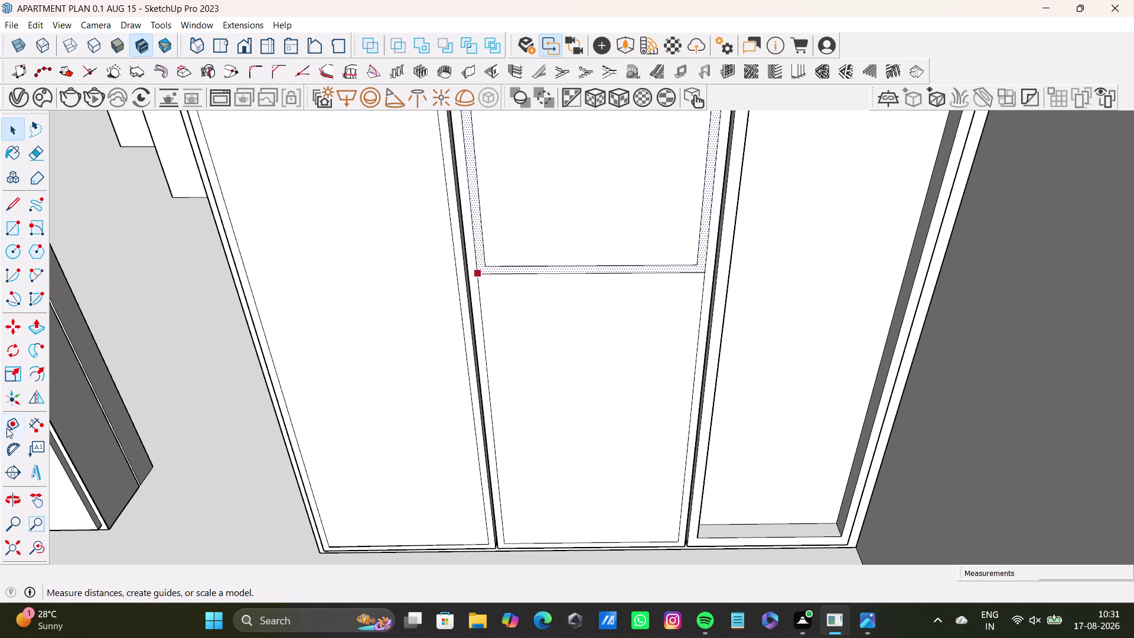
Place a vertical guide at the centre of the middle door's lower section.
drag(7, 428, 18, 424)
click(489, 409)
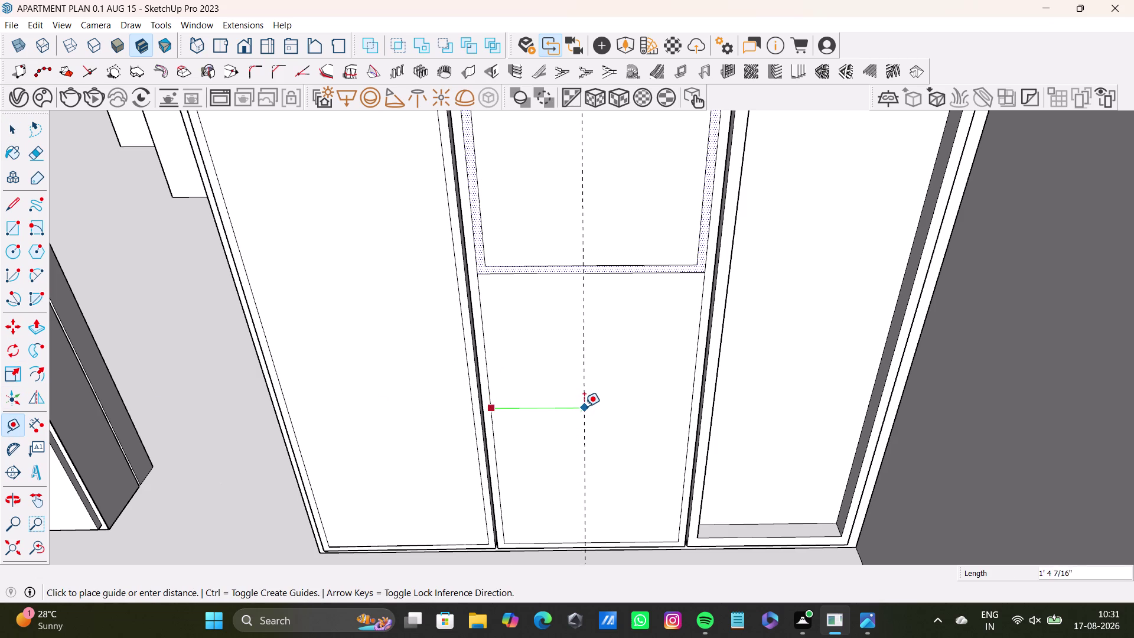
click(595, 409)
middle_drag(655, 419, 673, 268)
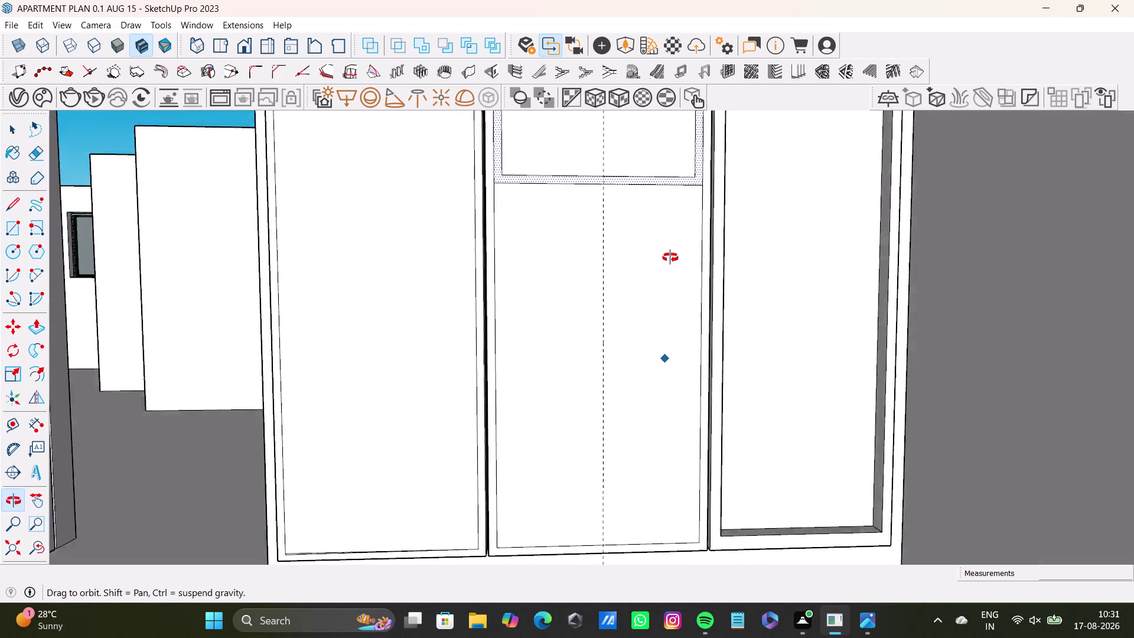
middle_drag(673, 268, 645, 240)
Try a 0.5 offset guide from the centre guide, then undo the misplaced guide.
click(588, 353)
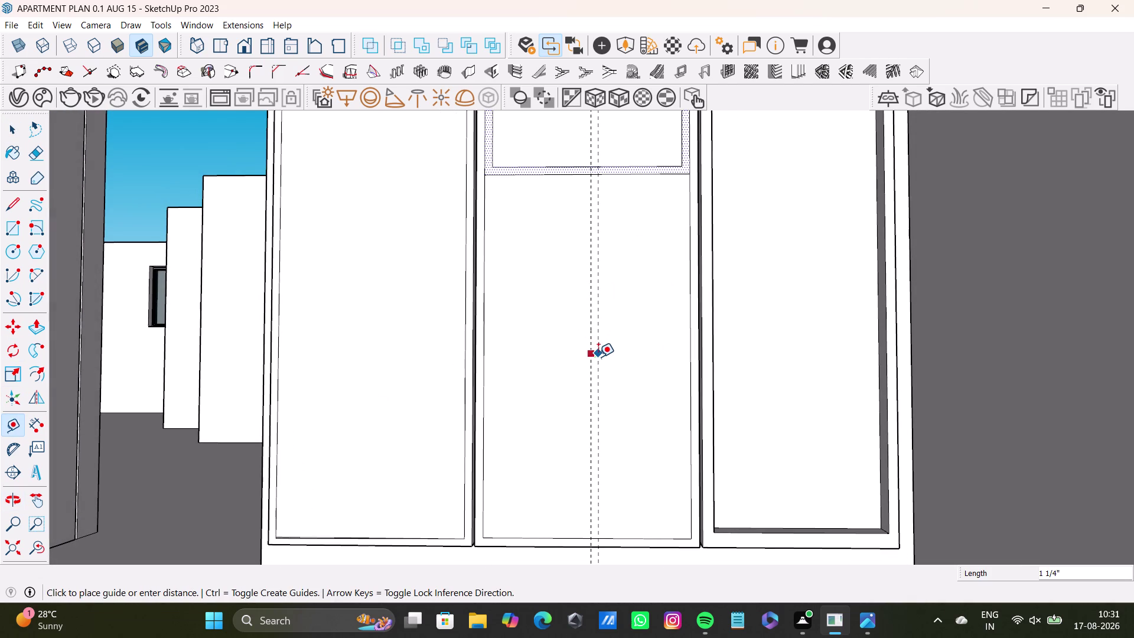
text(0.)
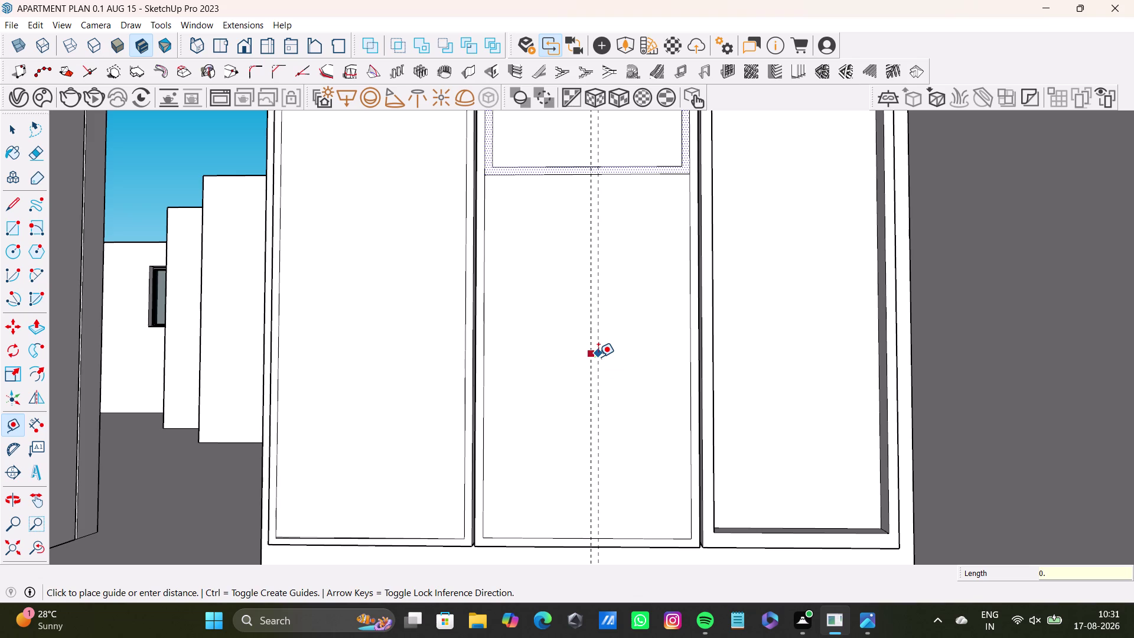
text(5)
text(:')
key(Return)
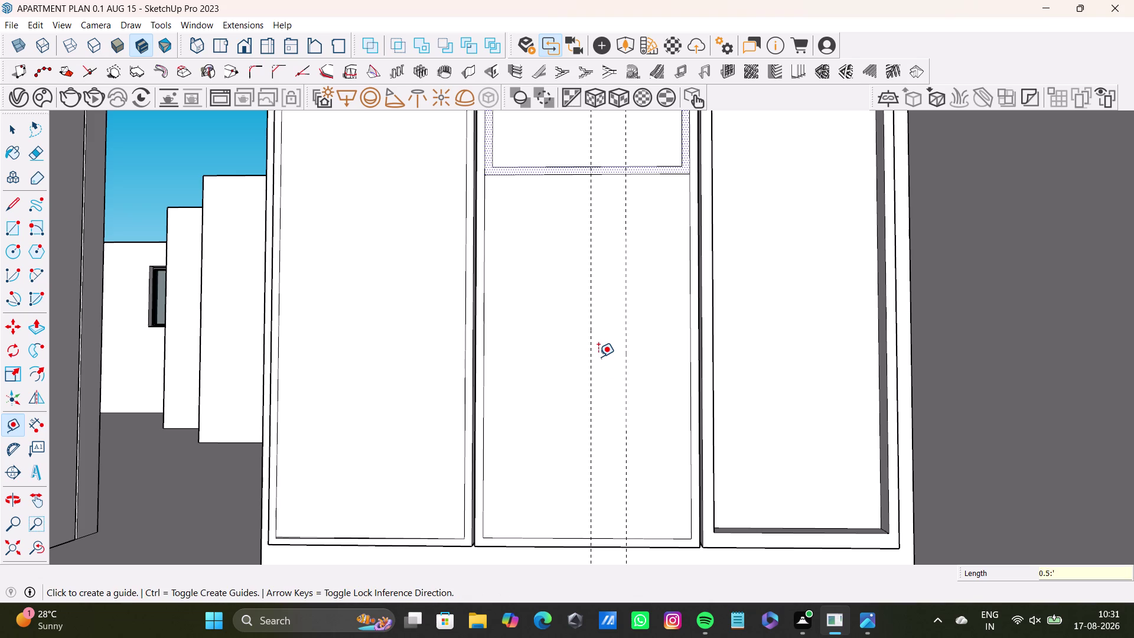
key(BackSpace)
key(BackSpace)
key(space)
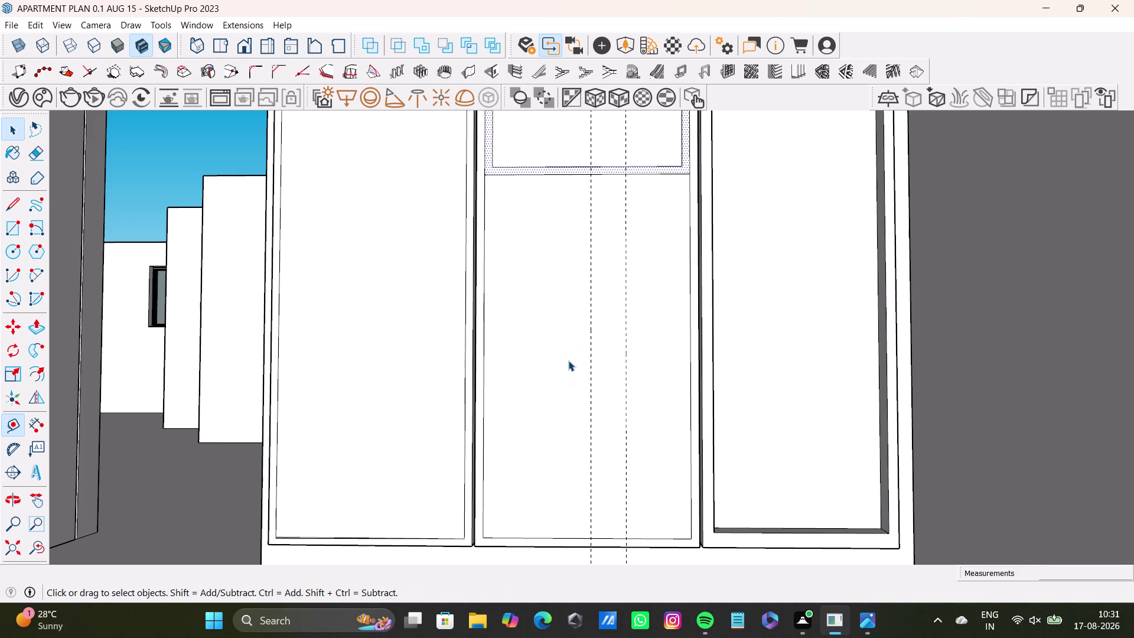
key(ctrl+z)
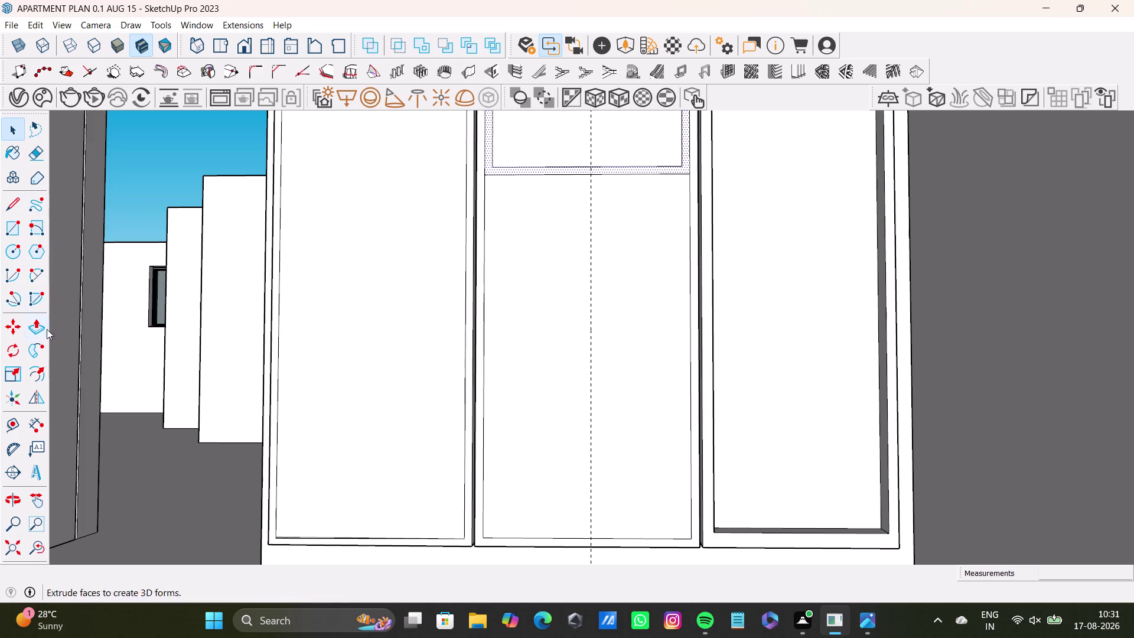
Add a second vertical guide offset 0.5" from the centre guide.
drag(9, 422, 15, 422)
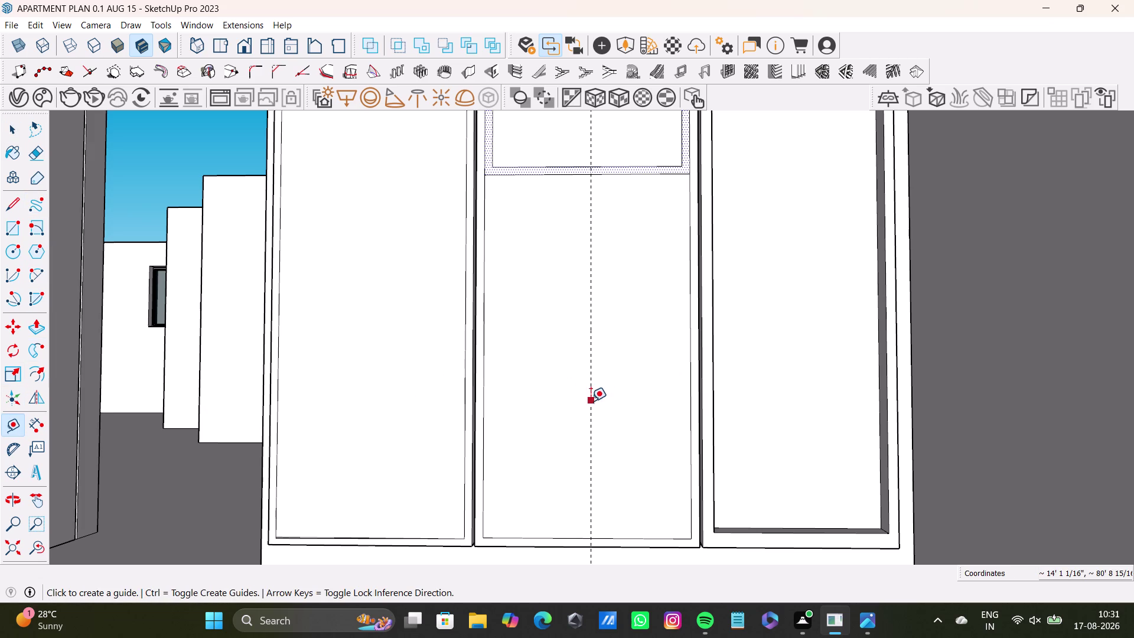
click(590, 401)
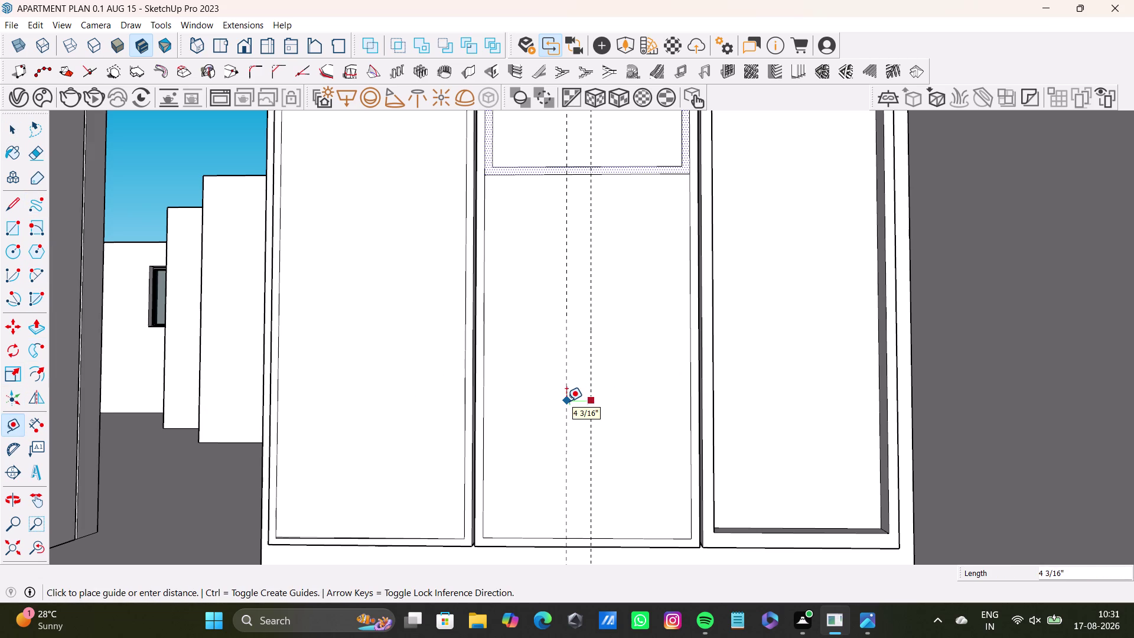
key(0)
text(.)
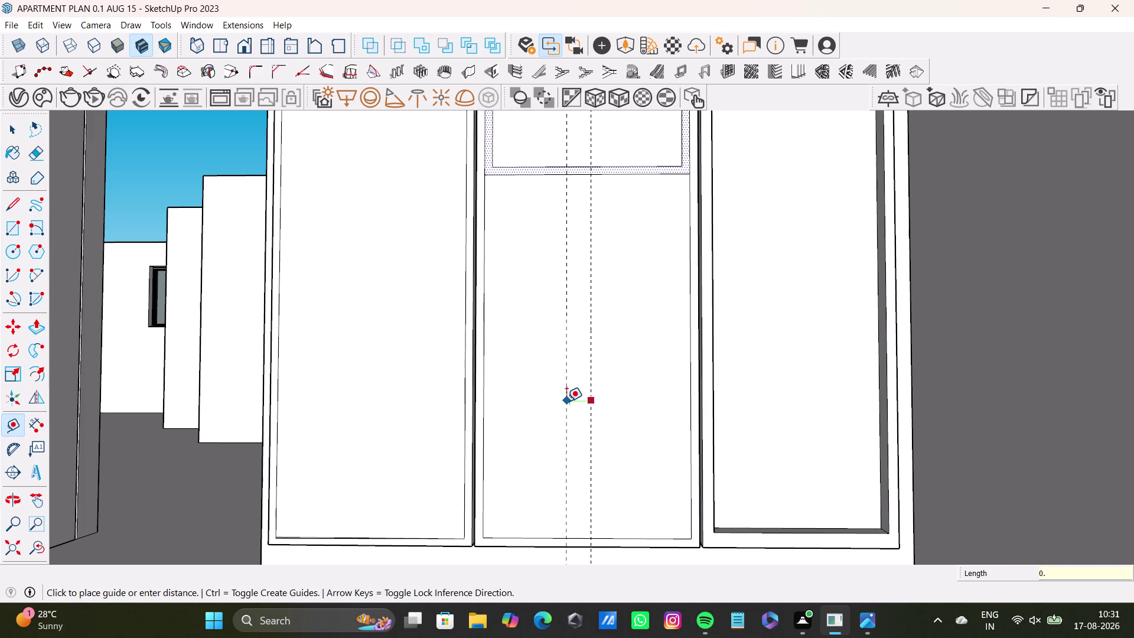
text(56)
key(BackSpace)
key(shift+quotedbl)
key(Return)
scroll(up, 3)
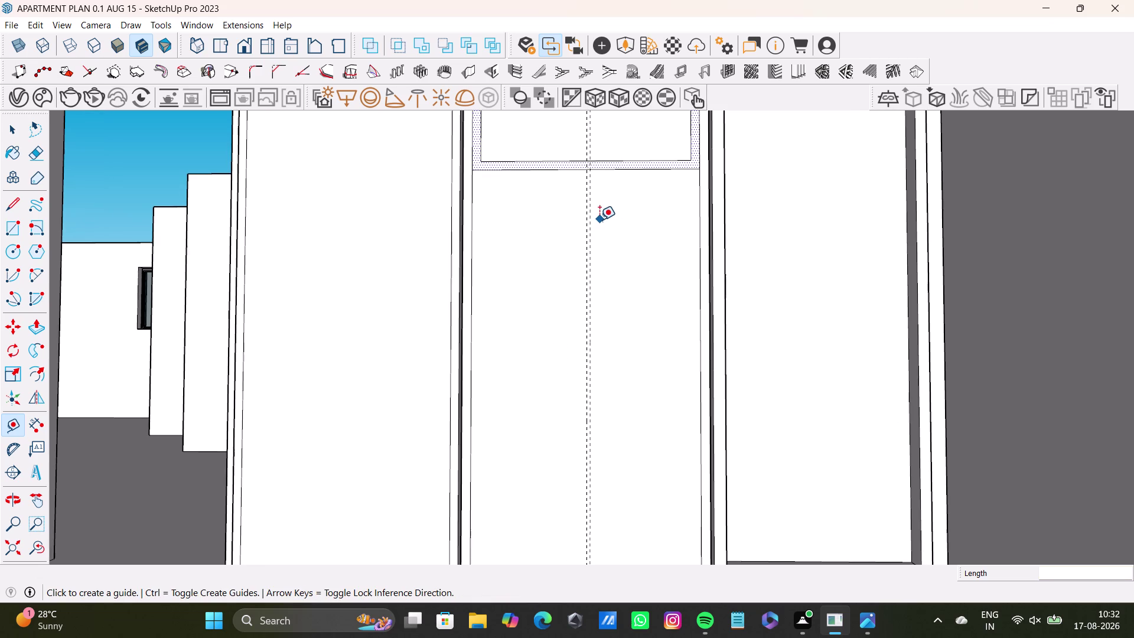
Offset a horizontal guide 0.5" from the upper panel's bottom edge.
scroll(up, 3)
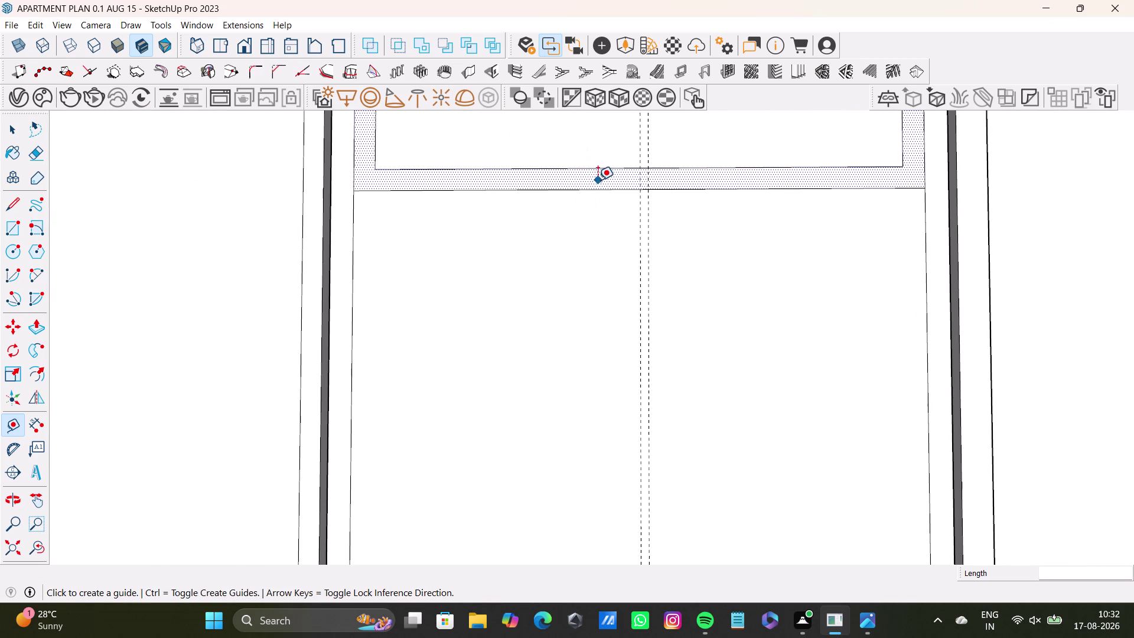
click(604, 186)
text(0)
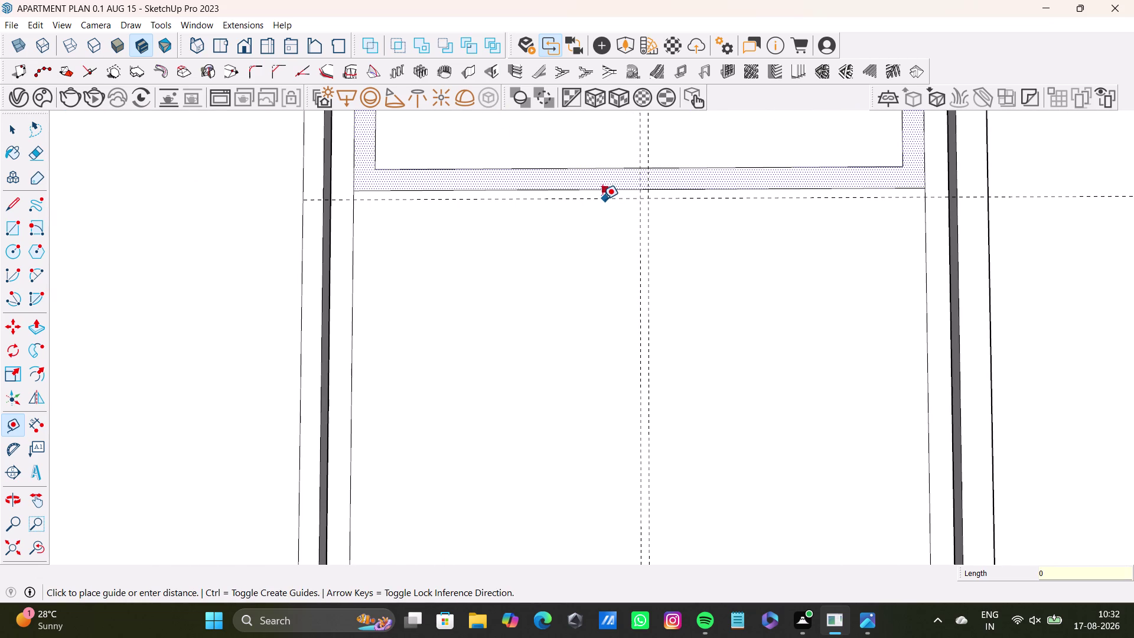
text(.)
text(5")
key(Return)
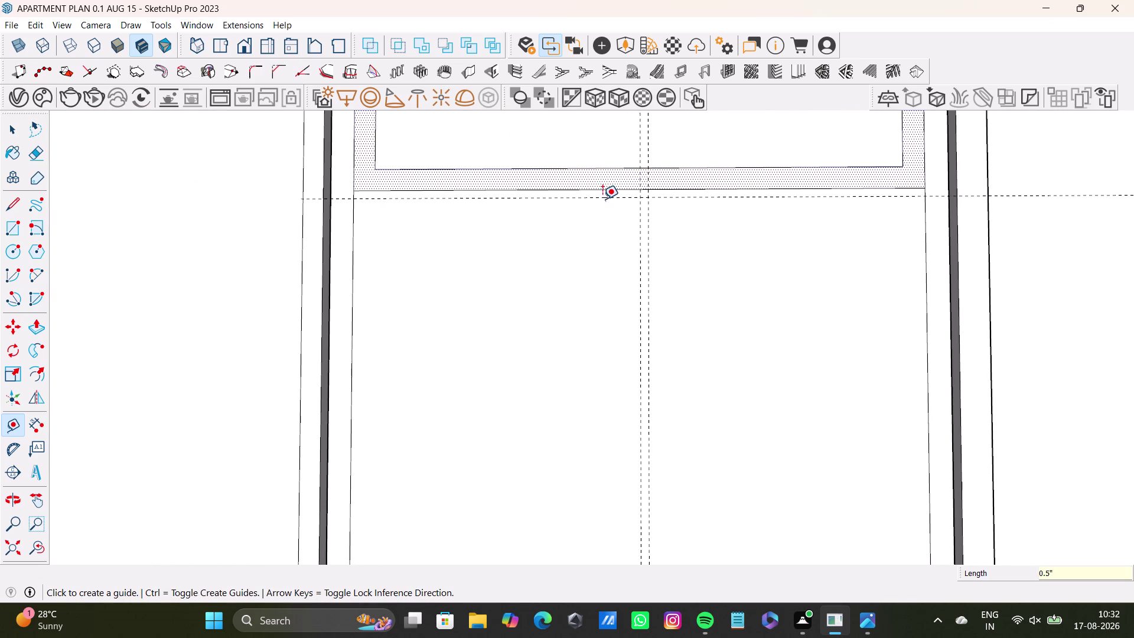
Pan along the middle door to check the guides and select the Rectangle tool.
scroll(down, 3)
middle_drag(580, 246, 605, 134)
middle_drag(609, 171, 611, 234)
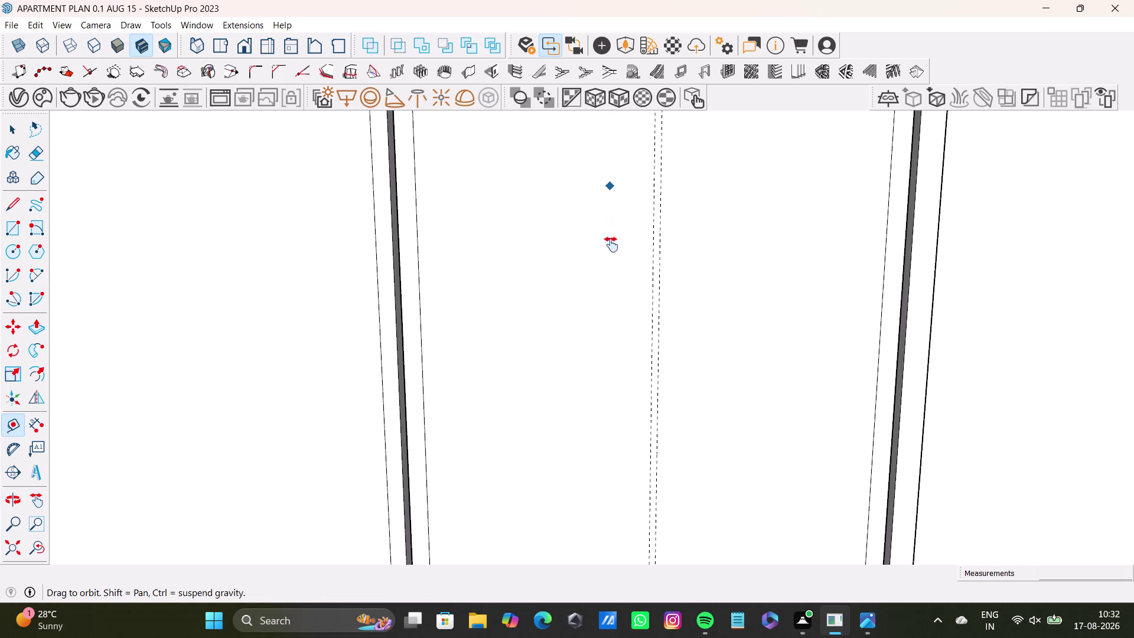
middle_drag(611, 234, 607, 270)
scroll(down, 3)
middle_drag(619, 296, 606, 103)
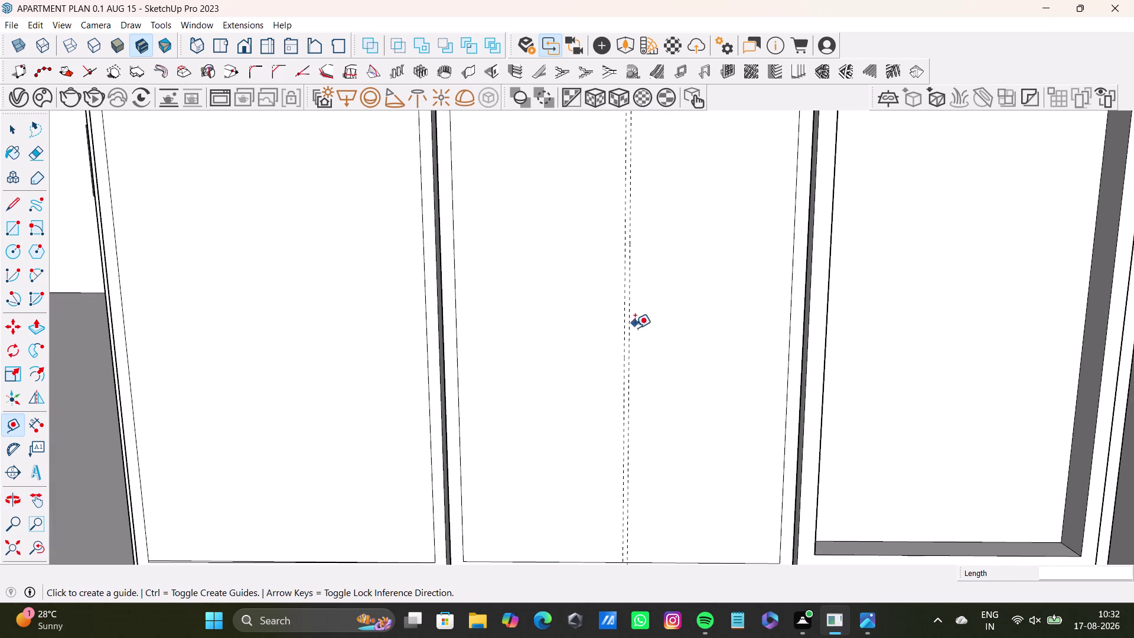
middle_drag(637, 319, 623, 470)
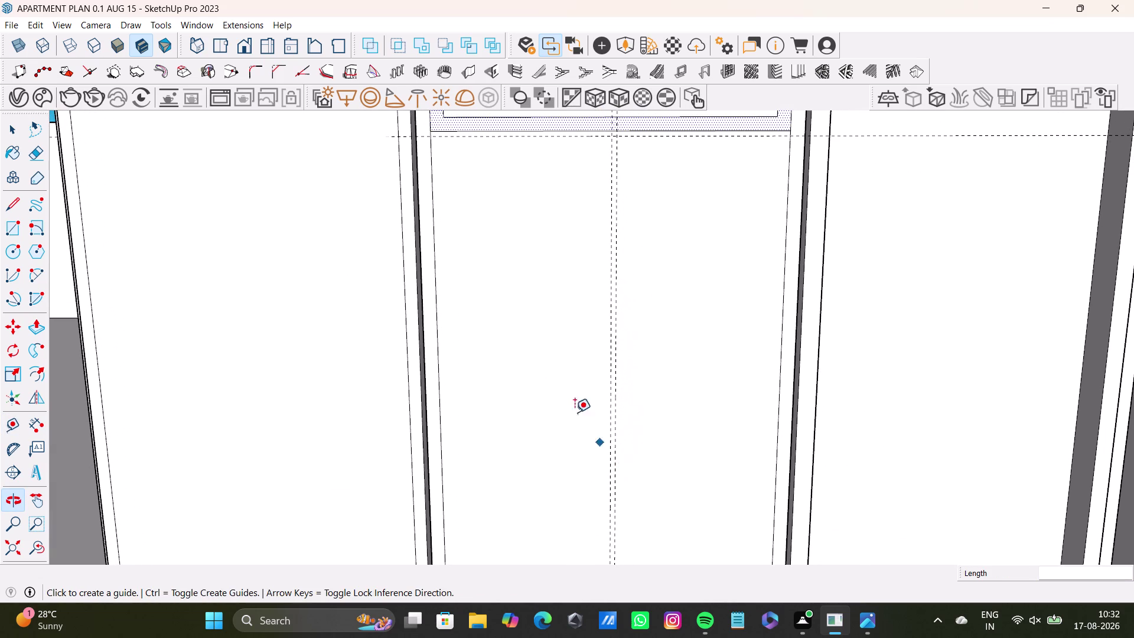
click(12, 230)
scroll(up, 3)
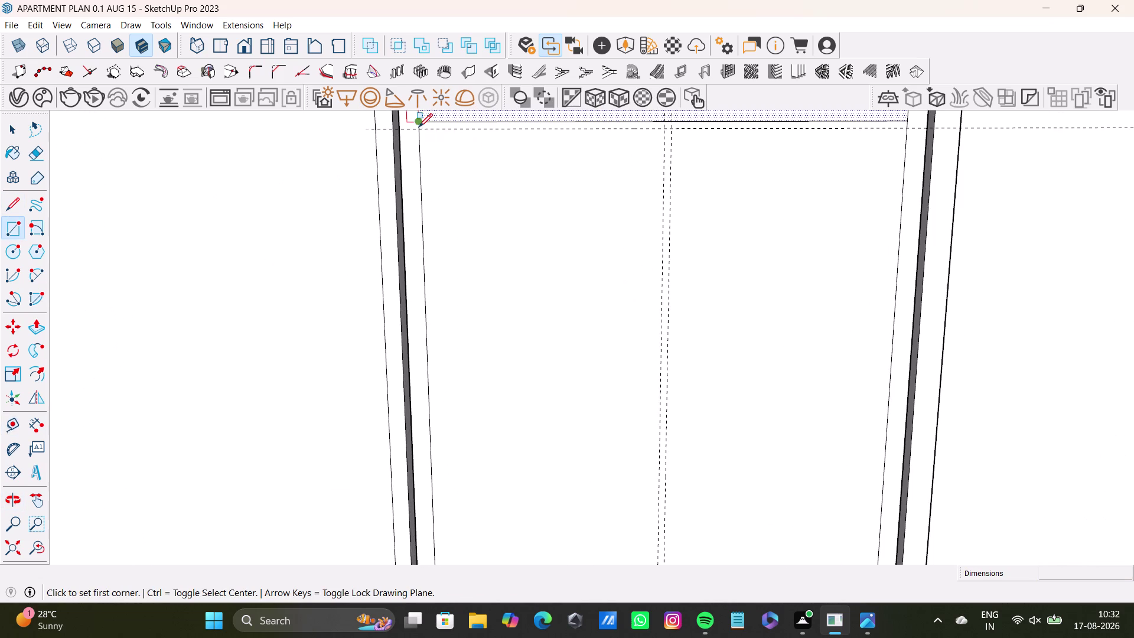
click(419, 131)
scroll(down, 3)
middle_drag(651, 358, 646, 211)
scroll(down, 3)
middle_drag(644, 446, 638, 294)
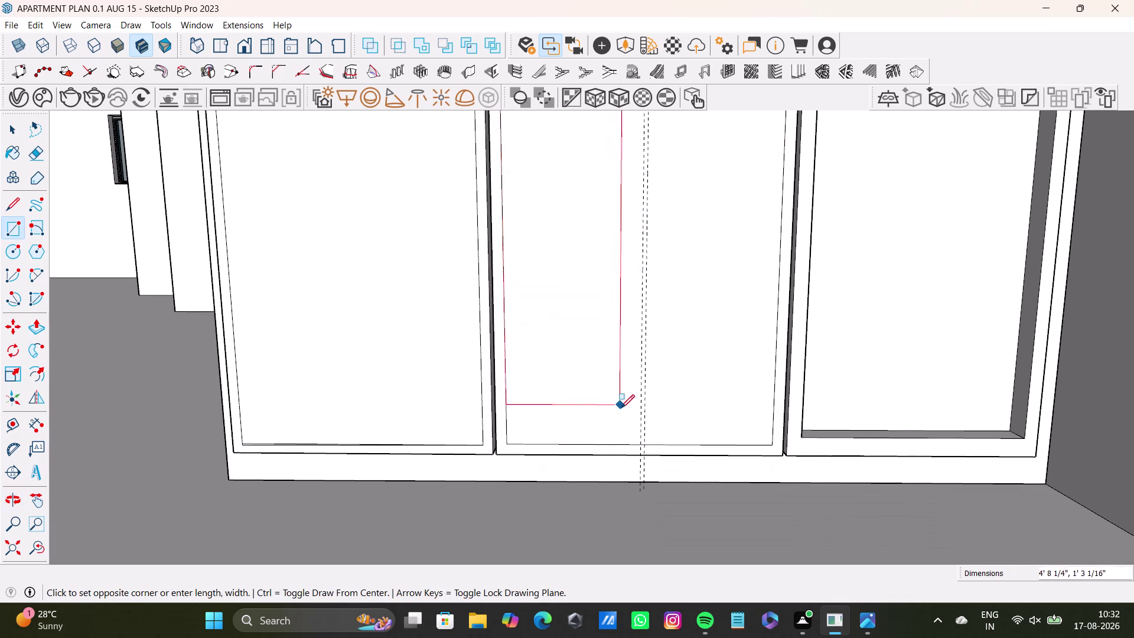
Complete the left-half rectangle on the middle door's lower section.
click(639, 443)
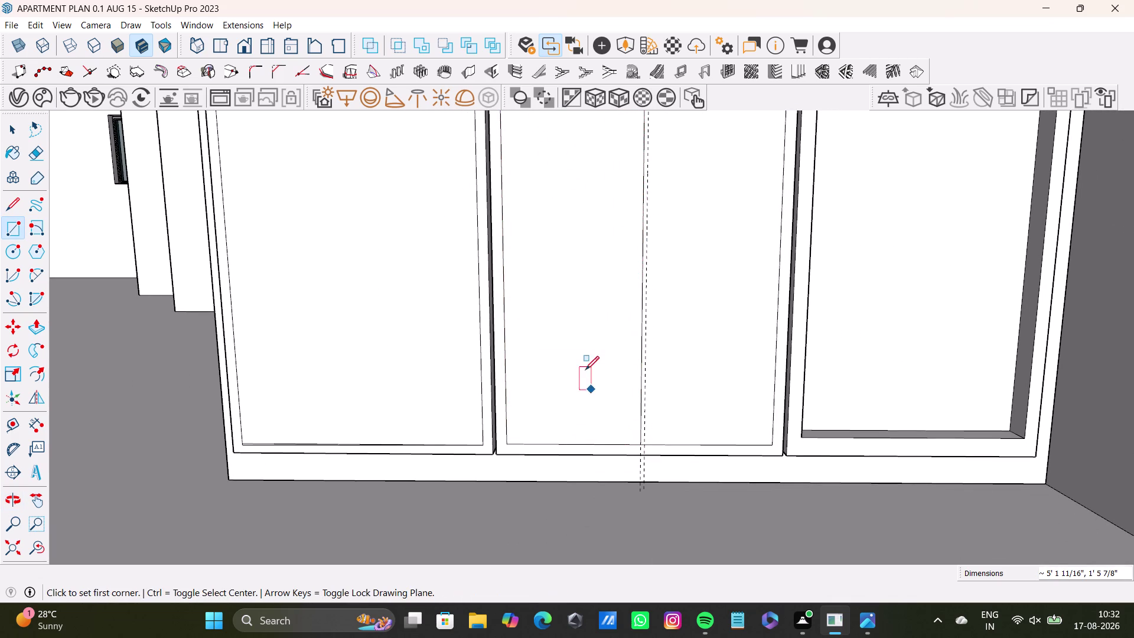
scroll(down, 3)
middle_drag(595, 333, 568, 470)
scroll(up, 3)
scroll(up, 3)
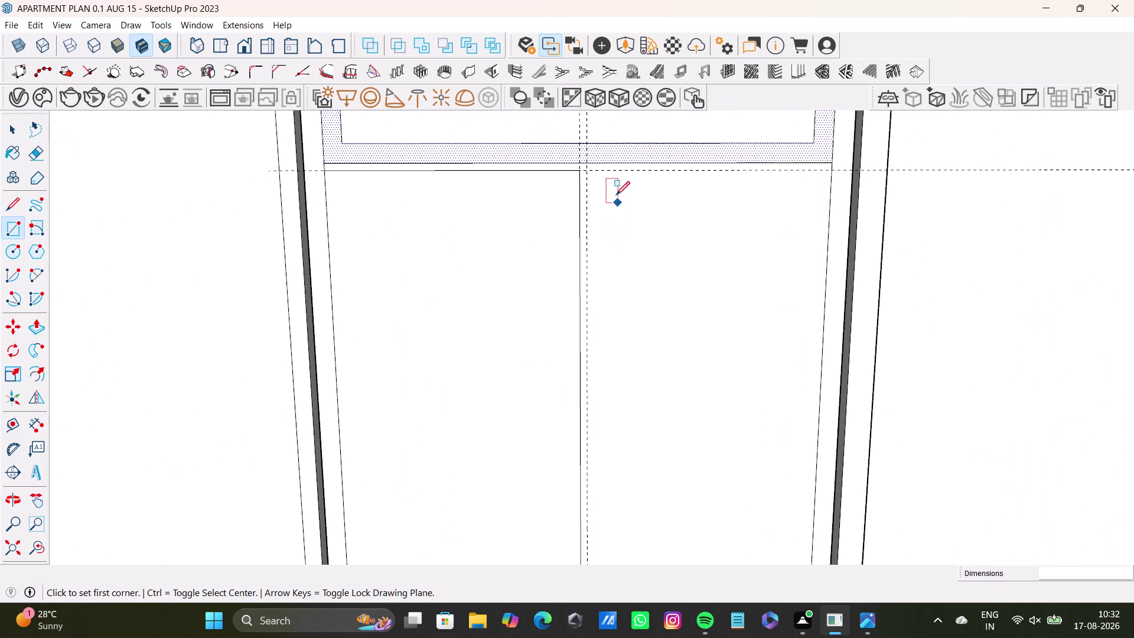
Draw the right-half rectangle from the guide intersection to the door bottom.
click(587, 172)
scroll(down, 3)
middle_drag(743, 344, 658, 168)
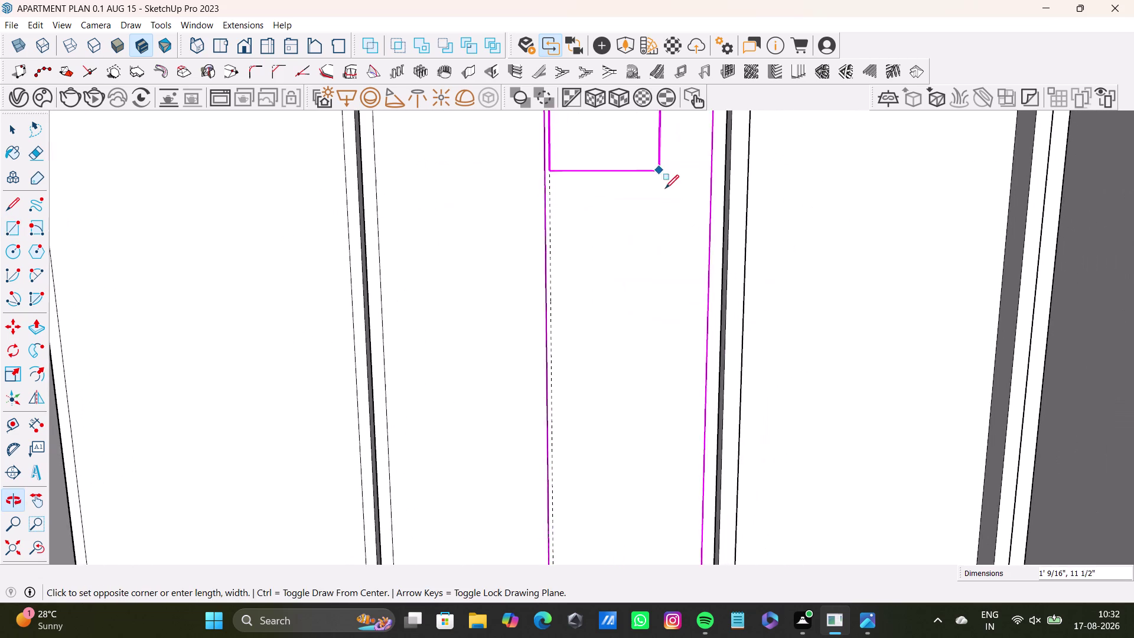
scroll(down, 3)
middle_drag(682, 385, 651, 236)
scroll(down, 3)
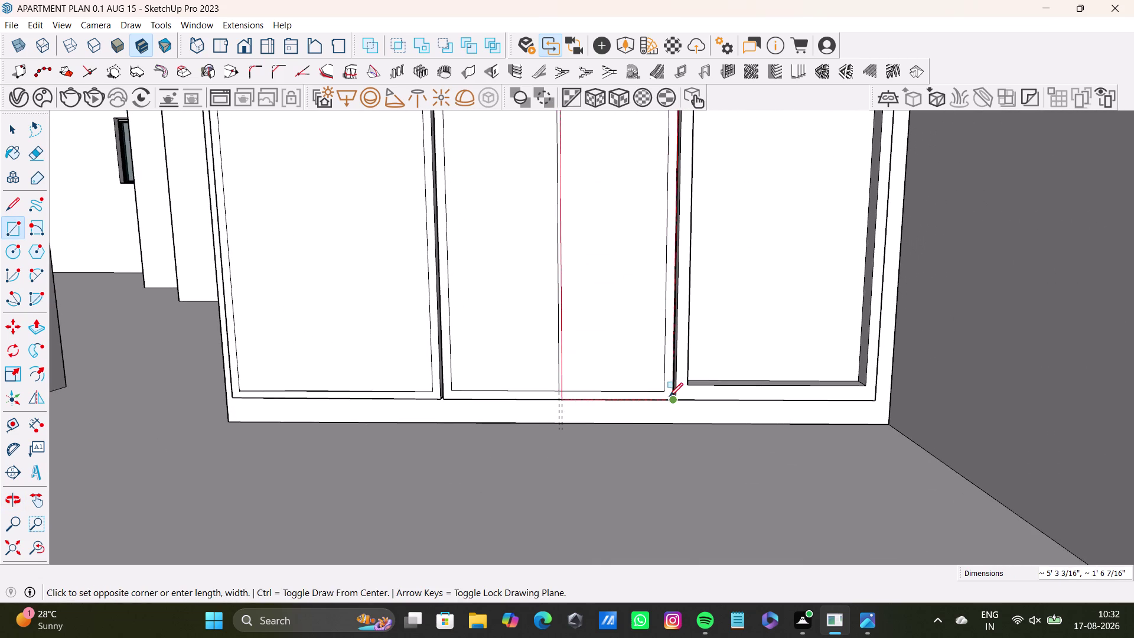
scroll(up, 3)
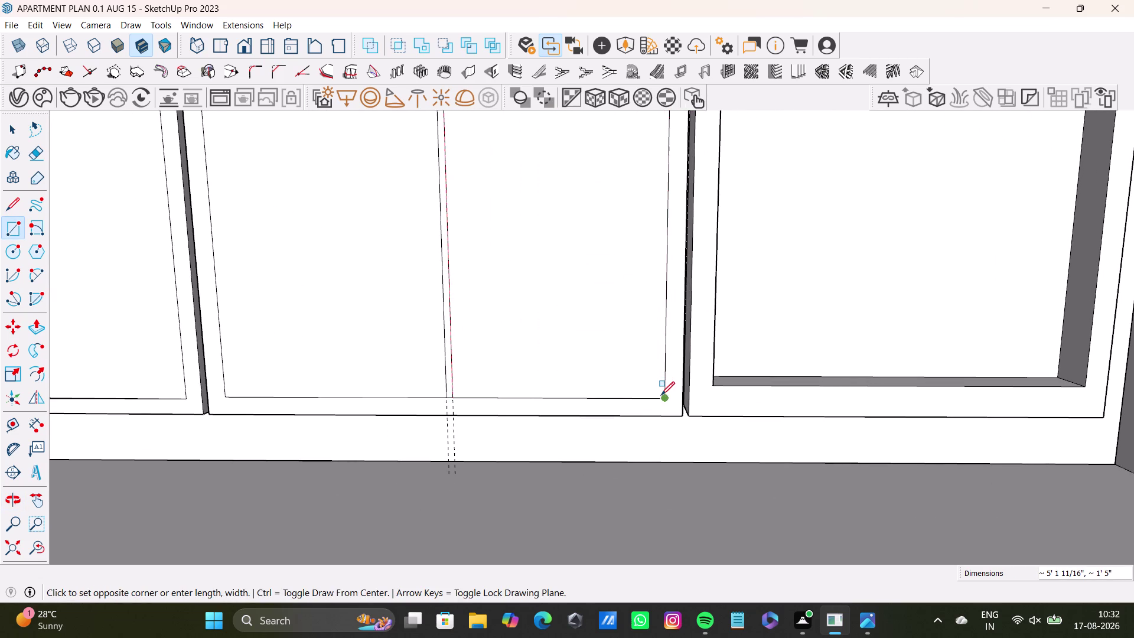
click(660, 395)
Select the left half of the divided lower door.
key(space)
scroll(down, 3)
middle_drag(498, 304, 592, 477)
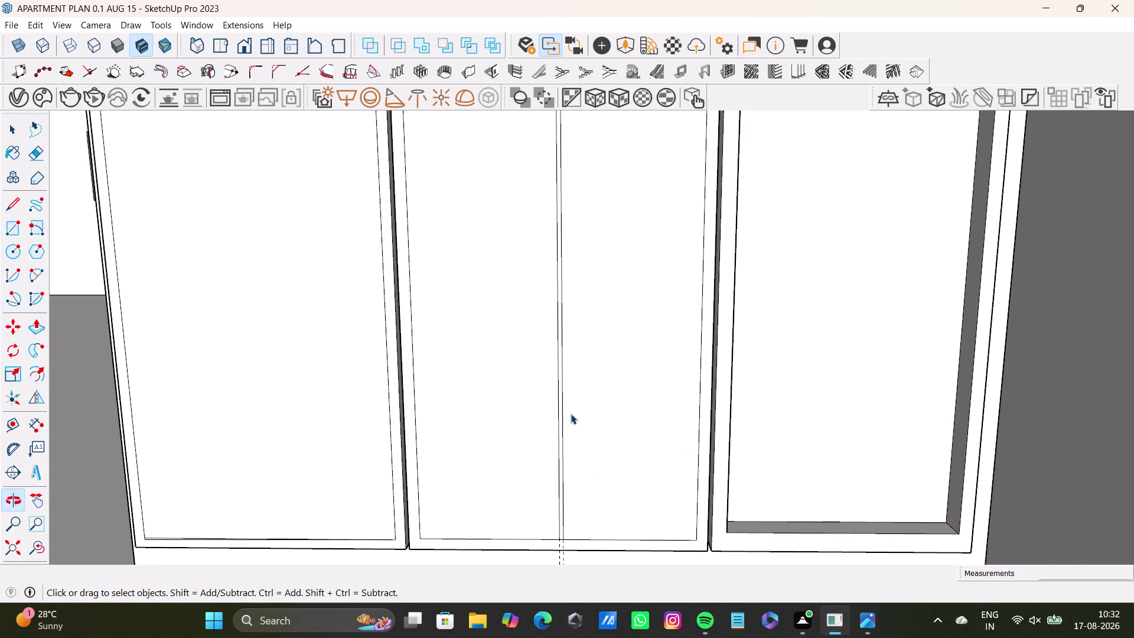
scroll(down, 3)
middle_drag(567, 301, 568, 375)
click(490, 315)
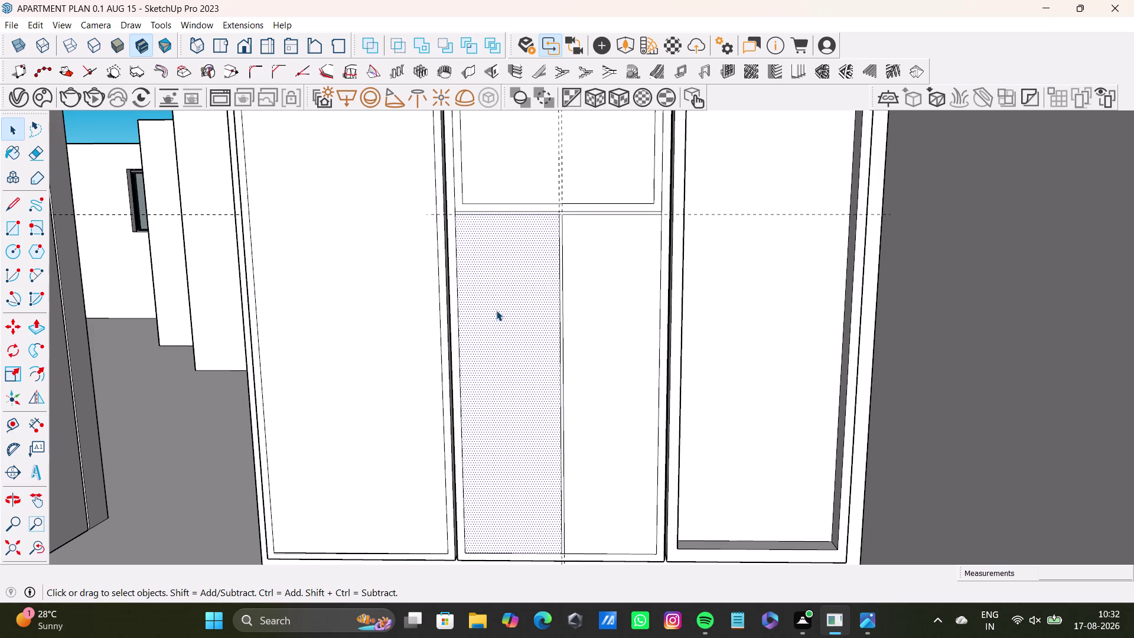
Push the lower-left door panel inward into its frame.
key(p)
click(534, 307)
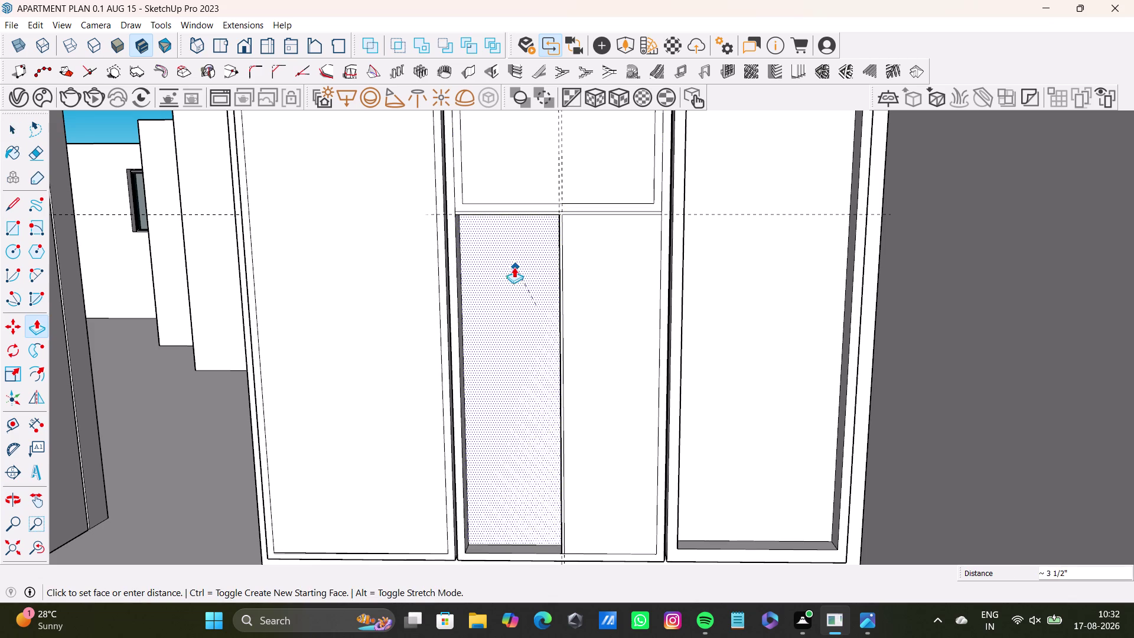
middle_drag(558, 286, 552, 335)
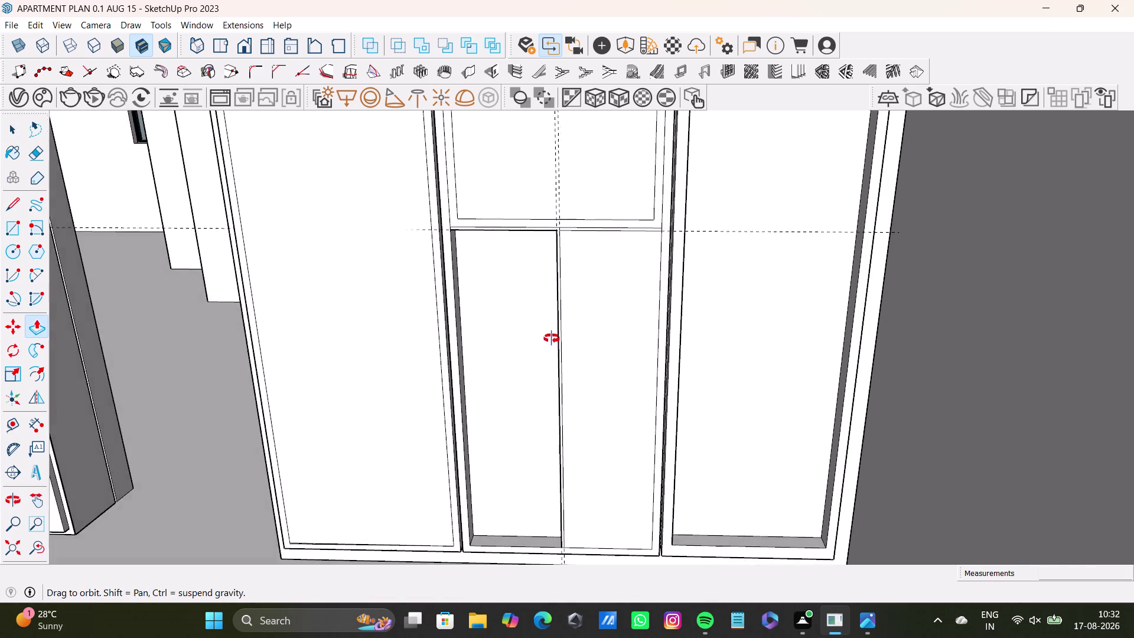
middle_drag(552, 335, 551, 362)
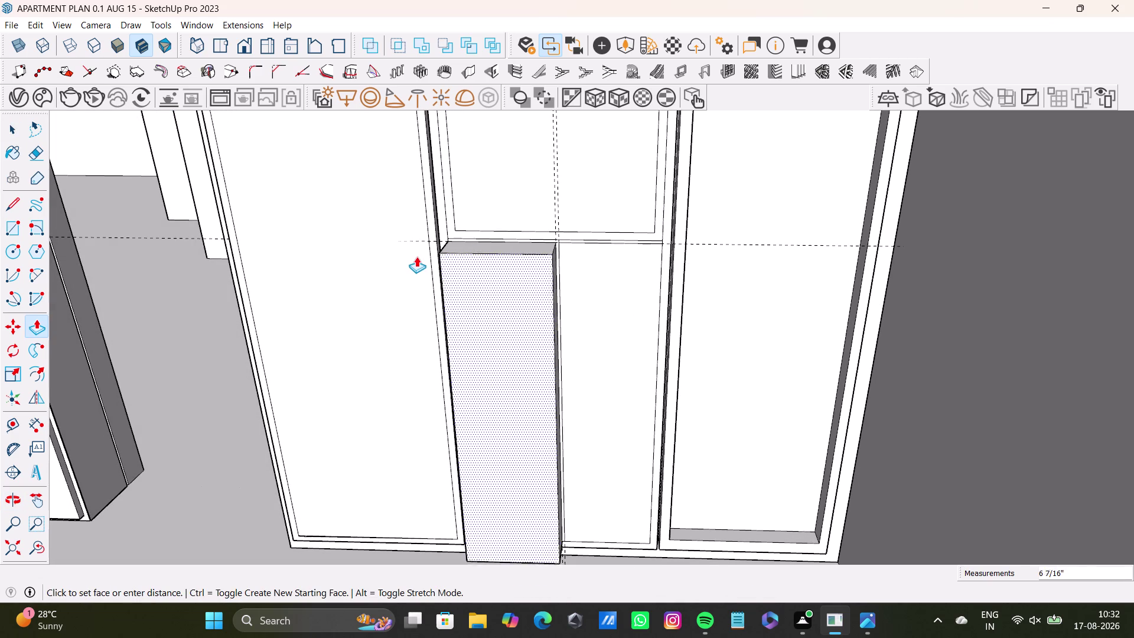
click(420, 227)
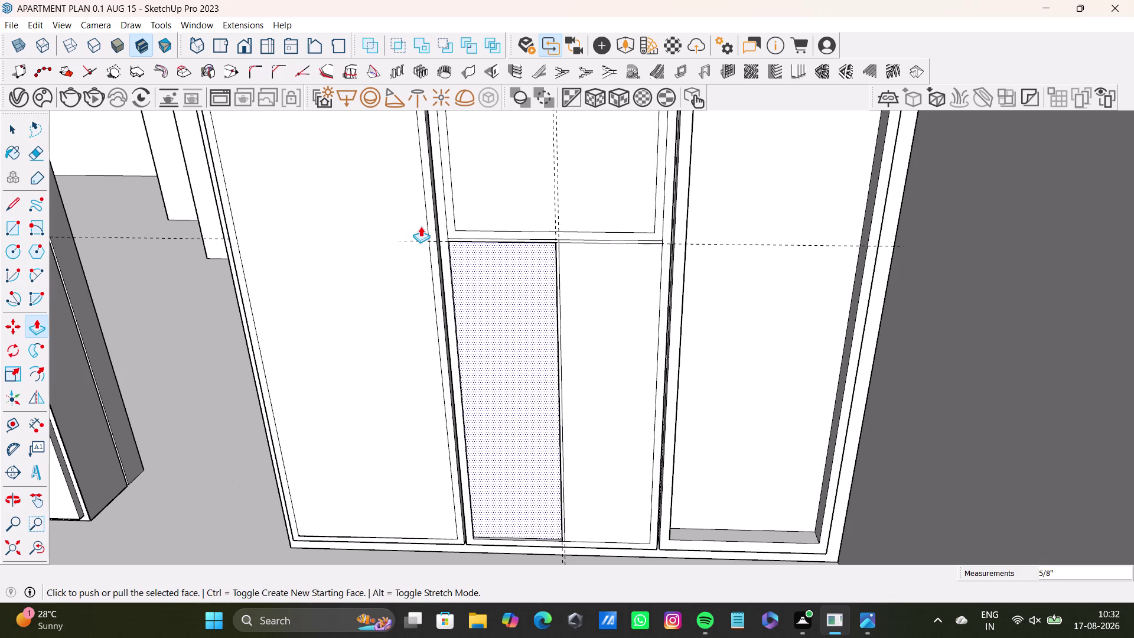
key(space)
Push the lower-right door panel inward to match the left one.
click(624, 305)
key(p)
drag(621, 304, 621, 291)
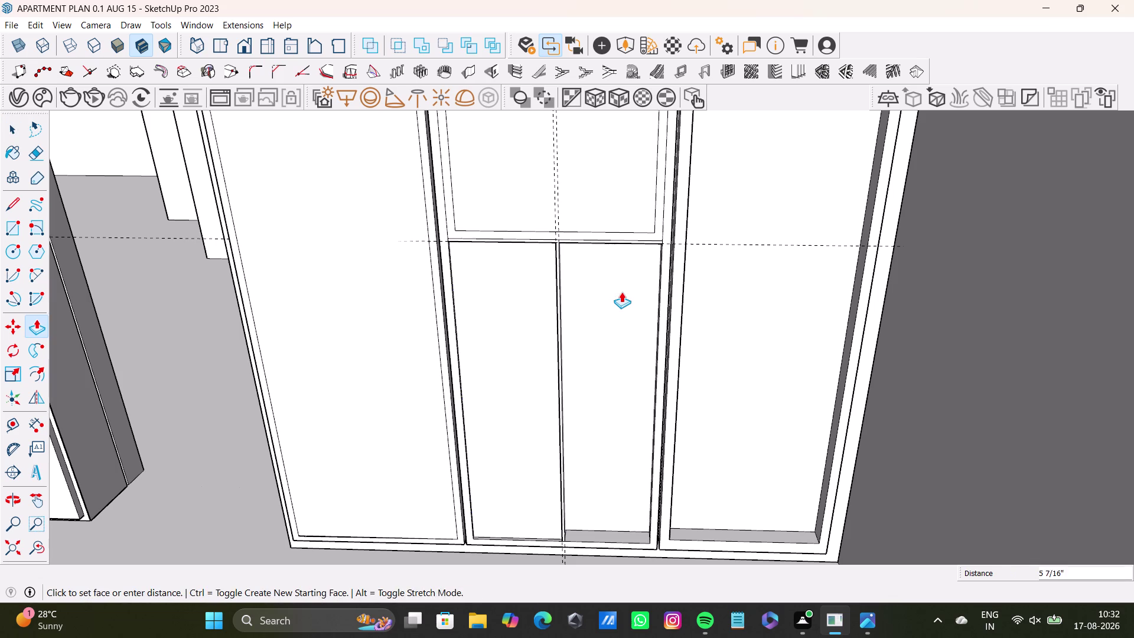
drag(621, 292, 616, 302)
key(space)
scroll(down, 3)
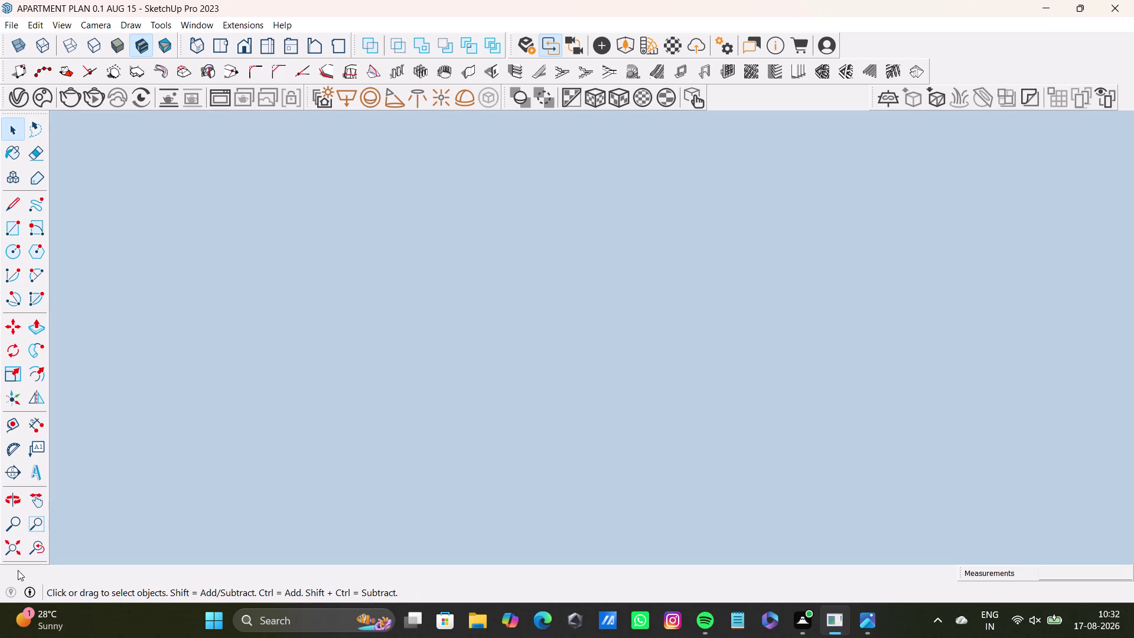
Orbit around the wardrobe to inspect the recessed lower panels.
click(32, 548)
middle_drag(530, 342, 556, 471)
scroll(up, 3)
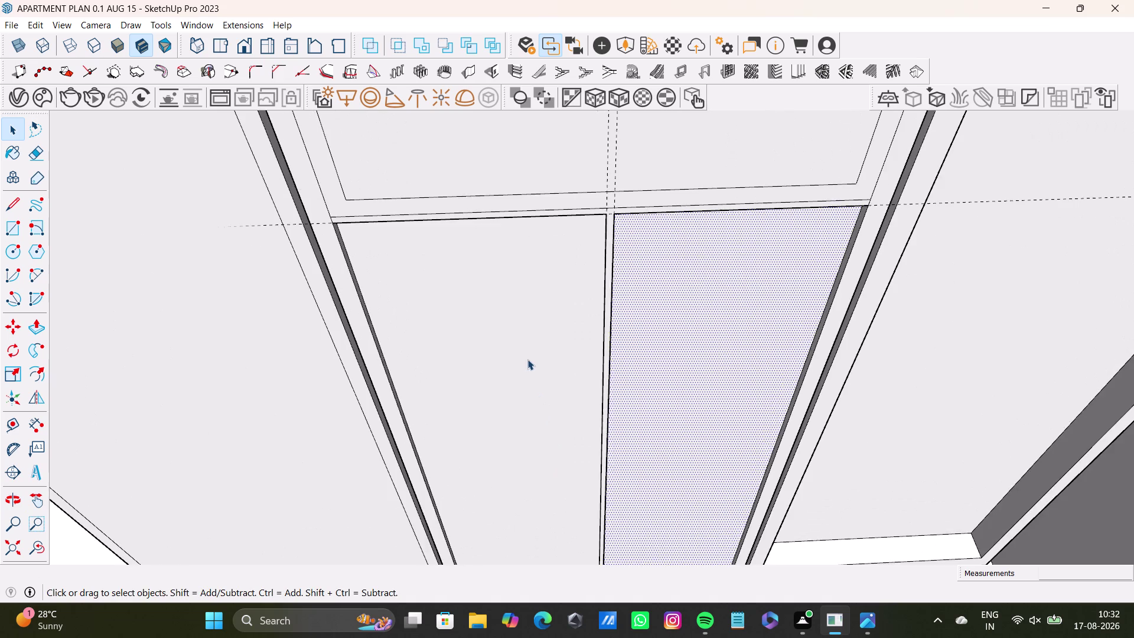
middle_drag(528, 359, 505, 435)
middle_drag(506, 431, 458, 111)
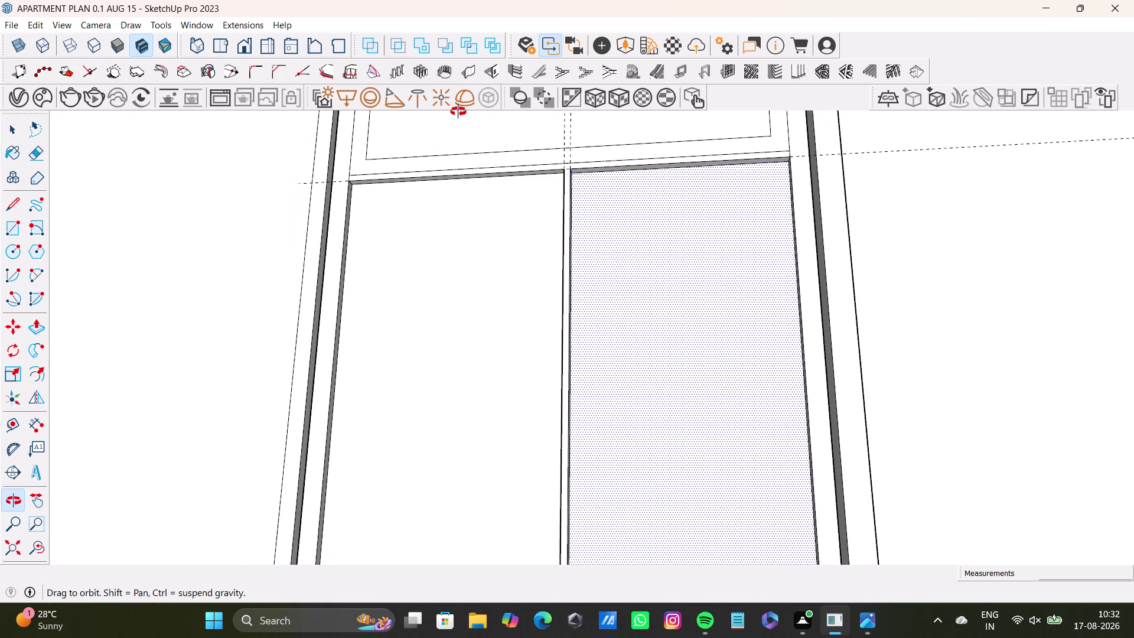
middle_drag(458, 112, 370, 93)
scroll(down, 3)
middle_drag(455, 288, 477, 296)
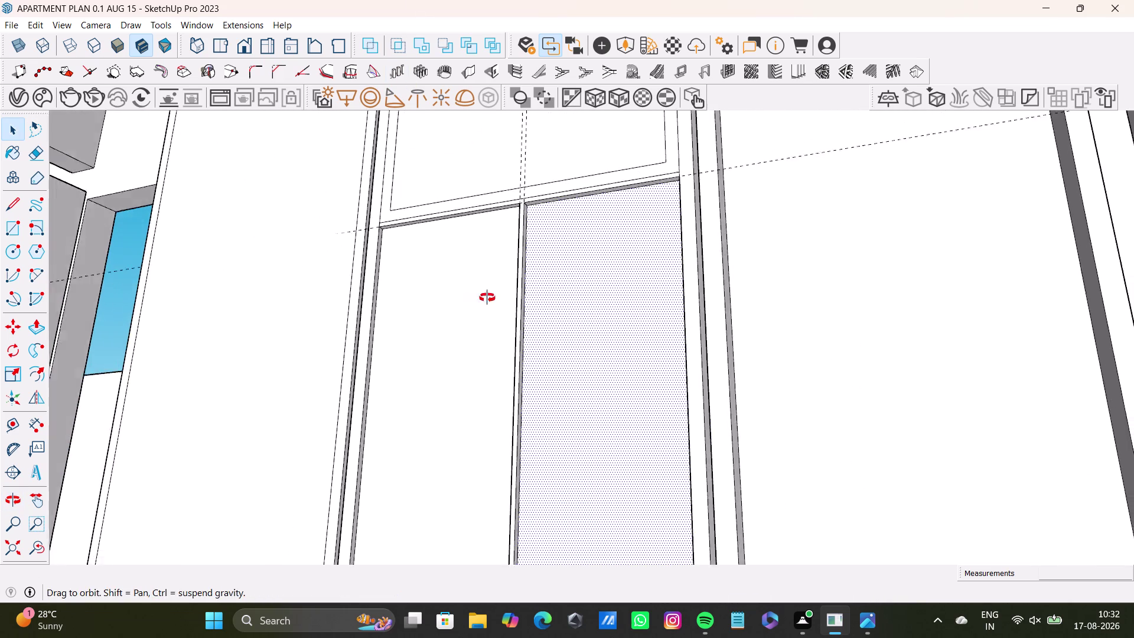
middle_drag(478, 295, 542, 406)
scroll(down, 3)
middle_drag(545, 372, 554, 497)
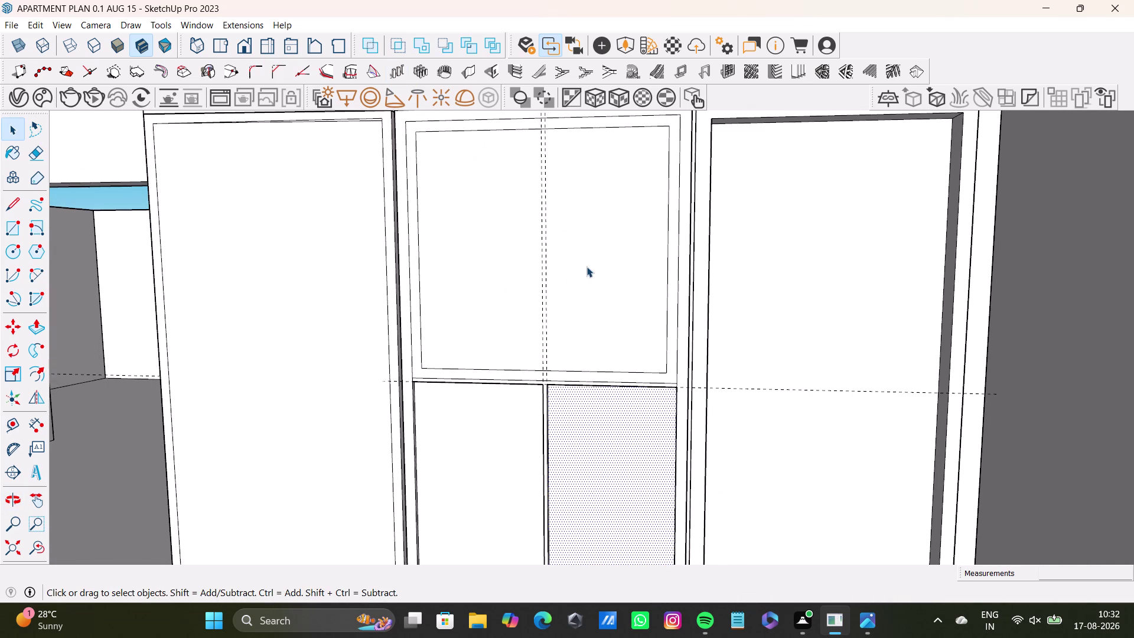
Delete the inner face and edges of the middle wardrobe's upper door panel.
click(587, 266)
scroll(down, 3)
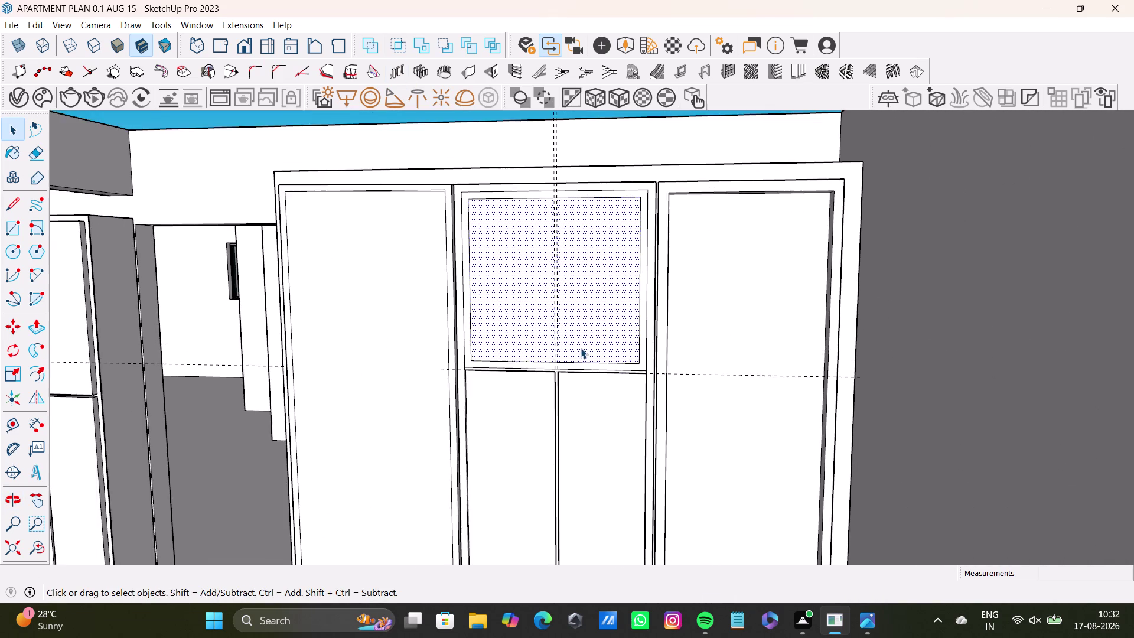
middle_drag(580, 348, 579, 170)
middle_drag(577, 242, 597, 417)
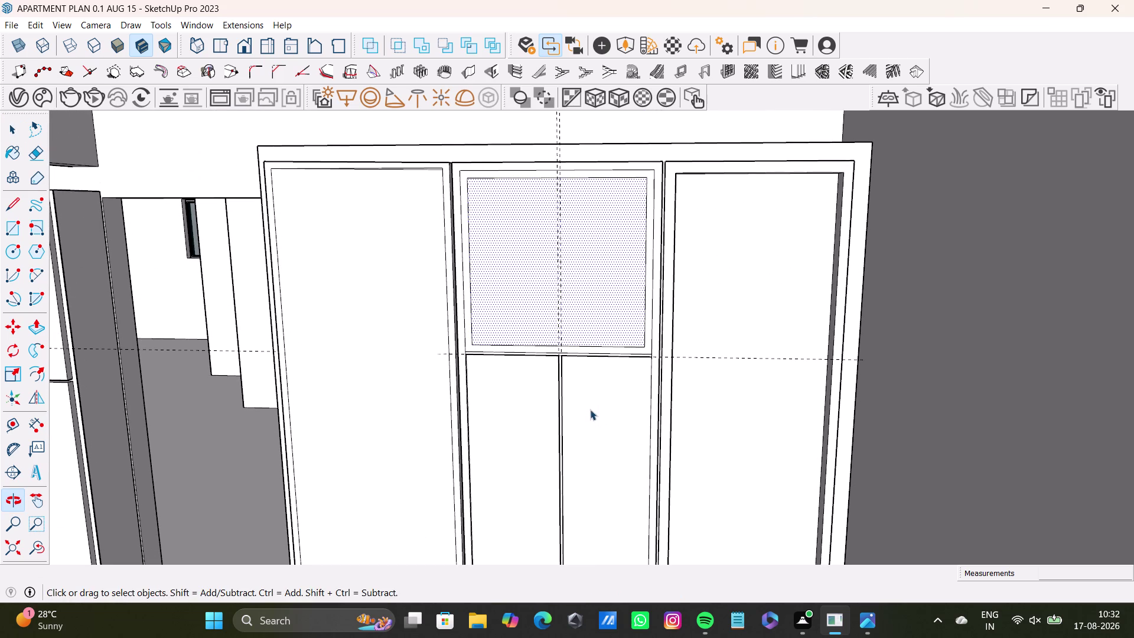
scroll(up, 3)
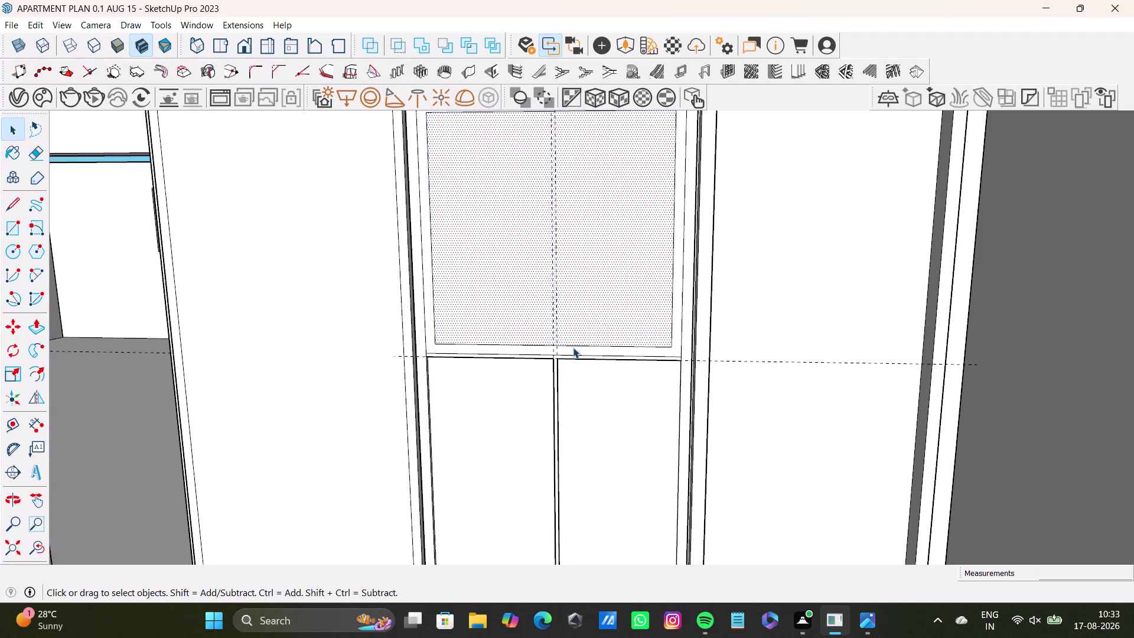
key(space)
scroll(up, 3)
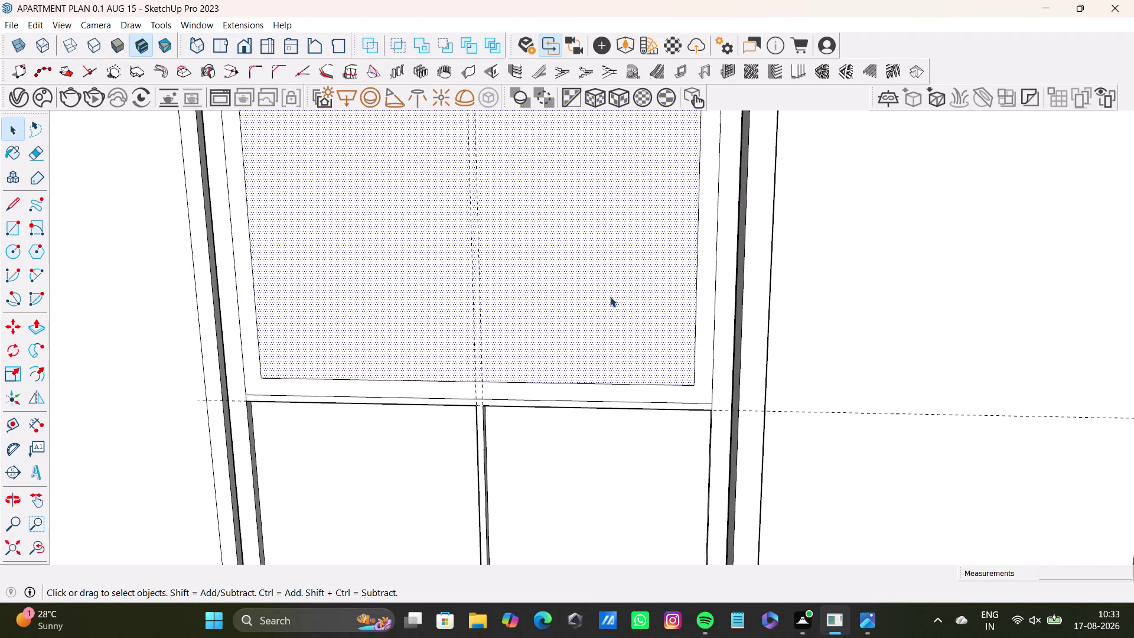
click(692, 376)
key(Delete)
drag(689, 372, 686, 384)
click(687, 384)
key(Delete)
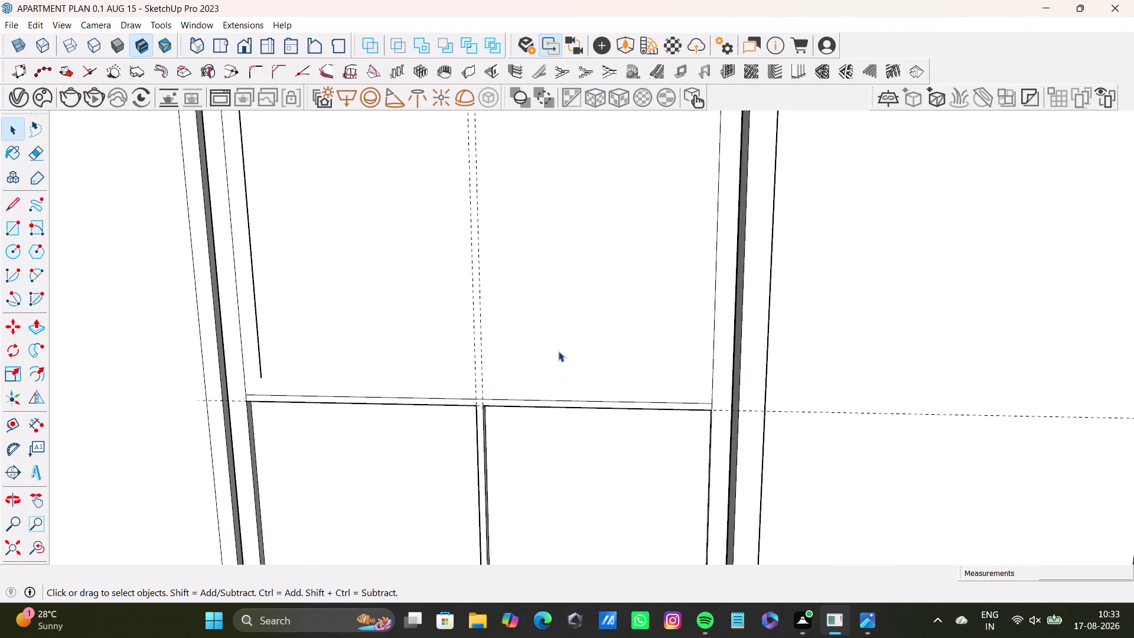
Delete the leftover stray vertical edge and inspect the upper panel.
click(256, 348)
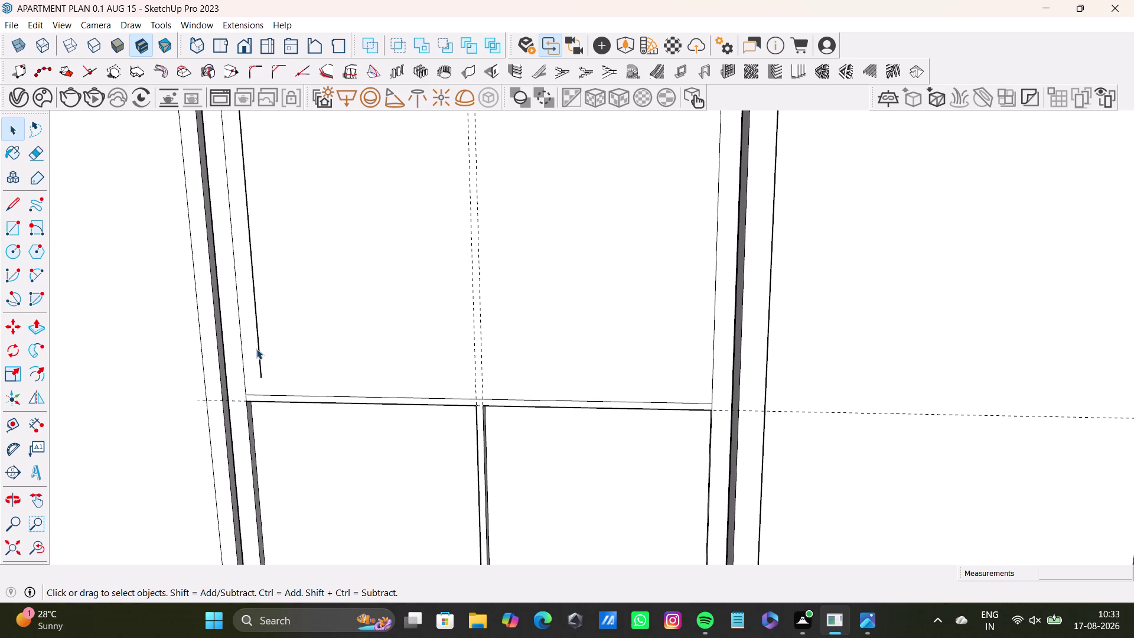
click(259, 349)
key(Delete)
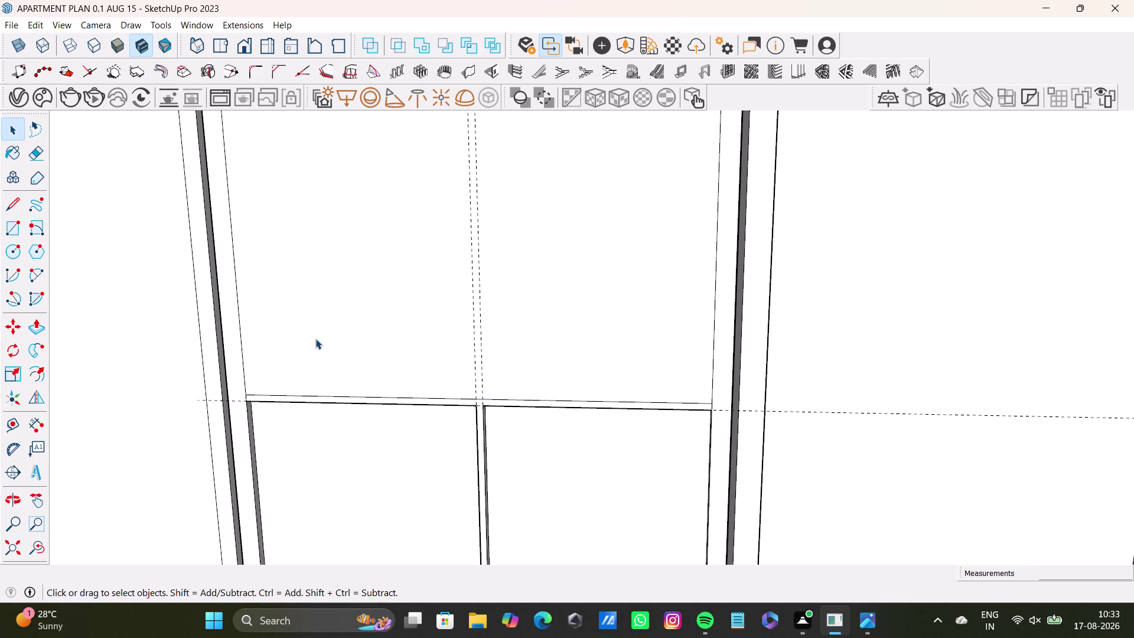
middle_drag(468, 309, 485, 472)
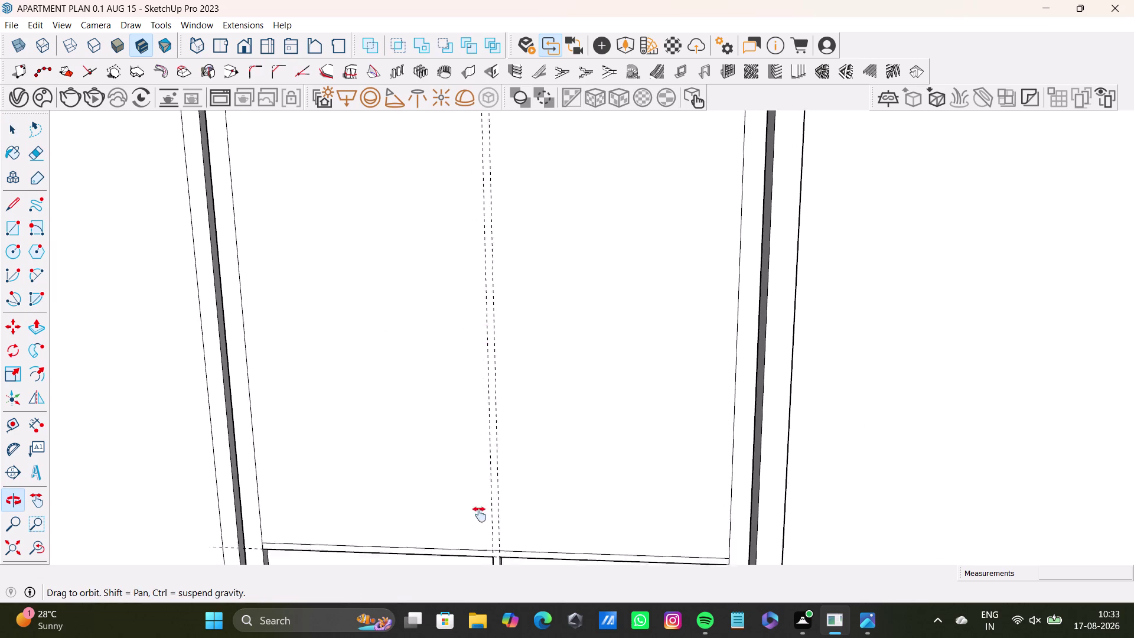
middle_drag(485, 471, 475, 533)
scroll(down, 3)
middle_drag(468, 373, 468, 449)
scroll(up, 3)
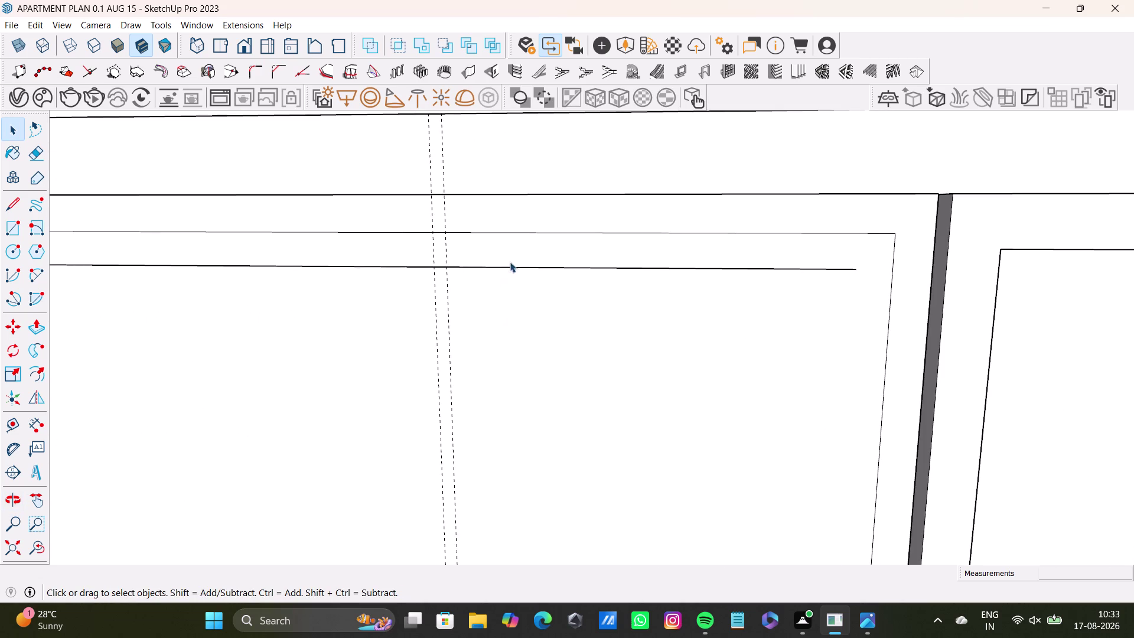
click(514, 267)
key(Delete)
scroll(down, 3)
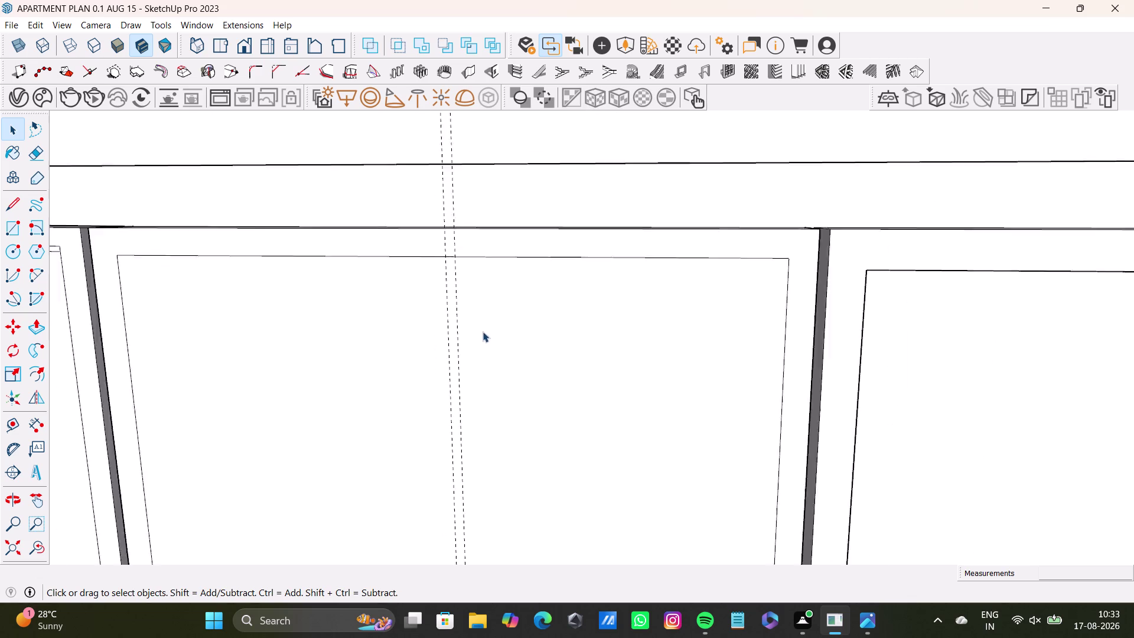
scroll(down, 3)
middle_drag(490, 352, 507, 192)
scroll(down, 3)
middle_drag(539, 333, 578, 319)
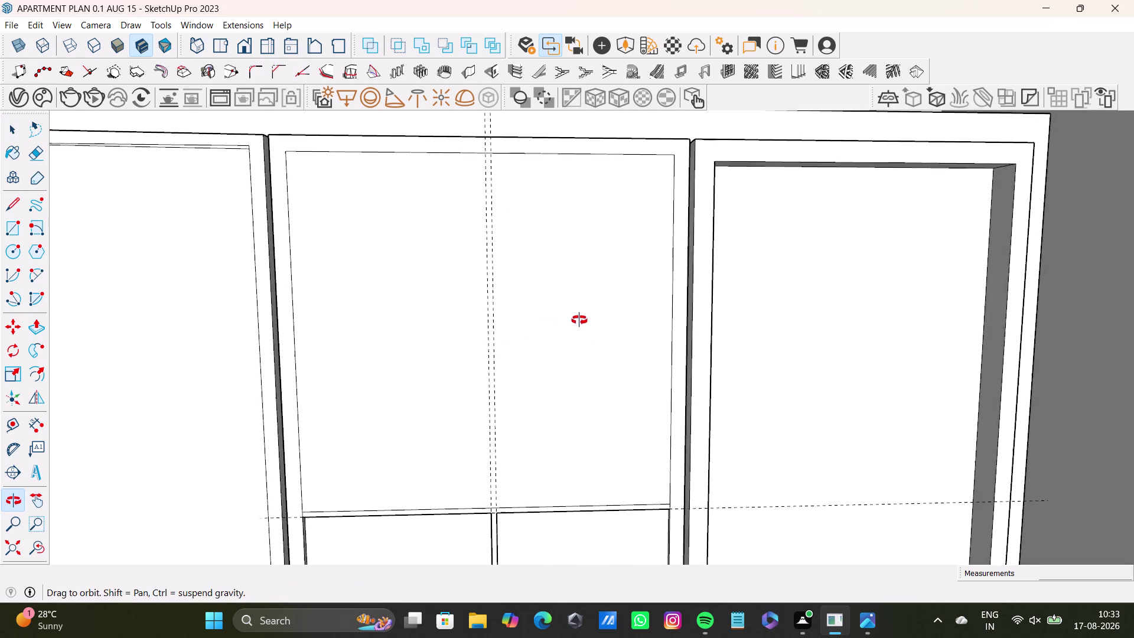
middle_drag(578, 319, 414, 379)
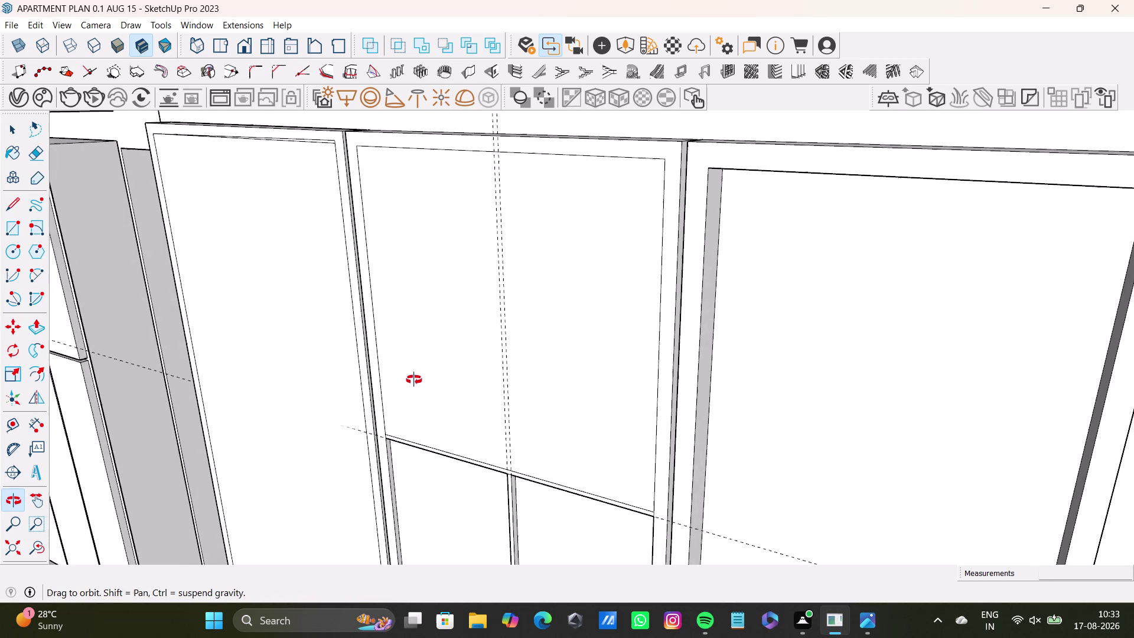
middle_drag(414, 380, 579, 342)
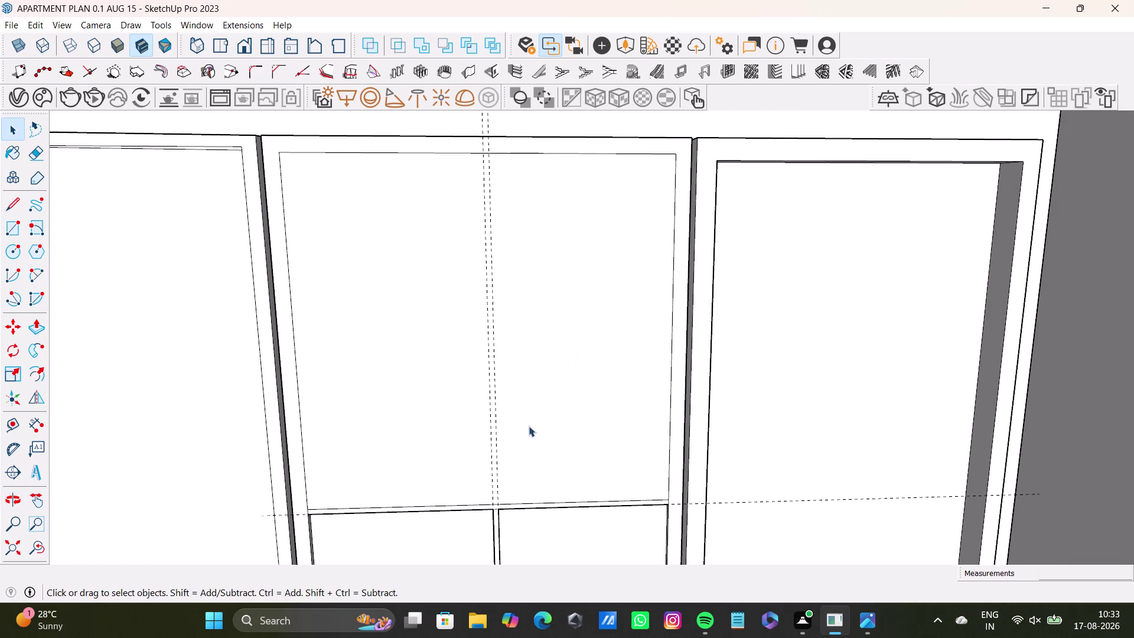
scroll(down, 3)
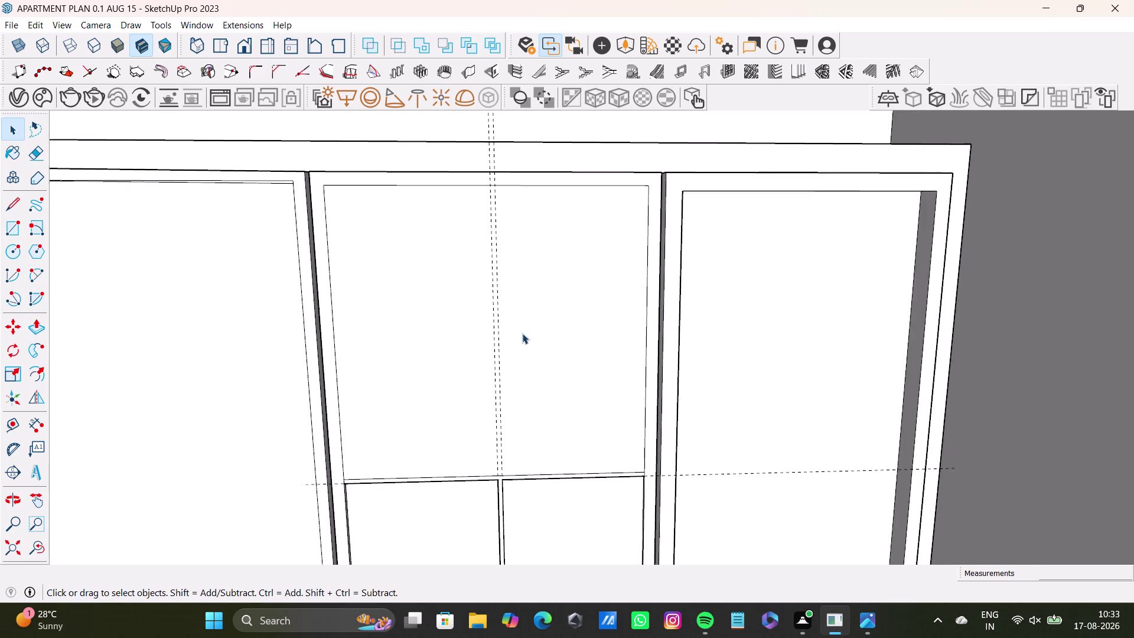
middle_drag(526, 335, 494, 347)
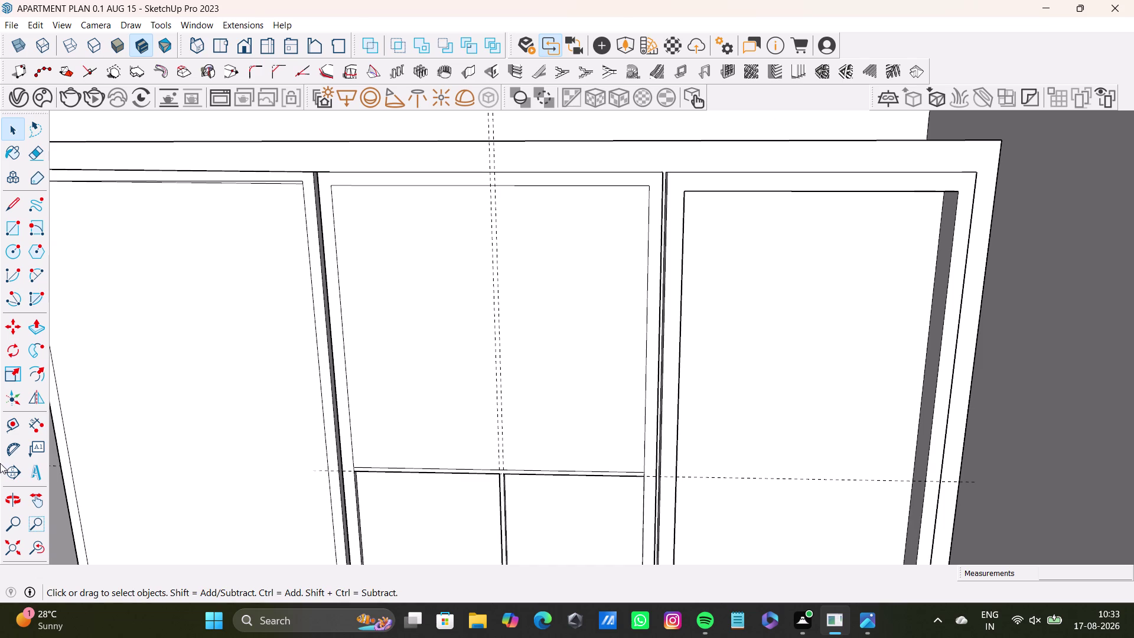
With Tape Measure, offset a guide 0.5" down from the upper panel's top edge.
click(10, 420)
scroll(up, 3)
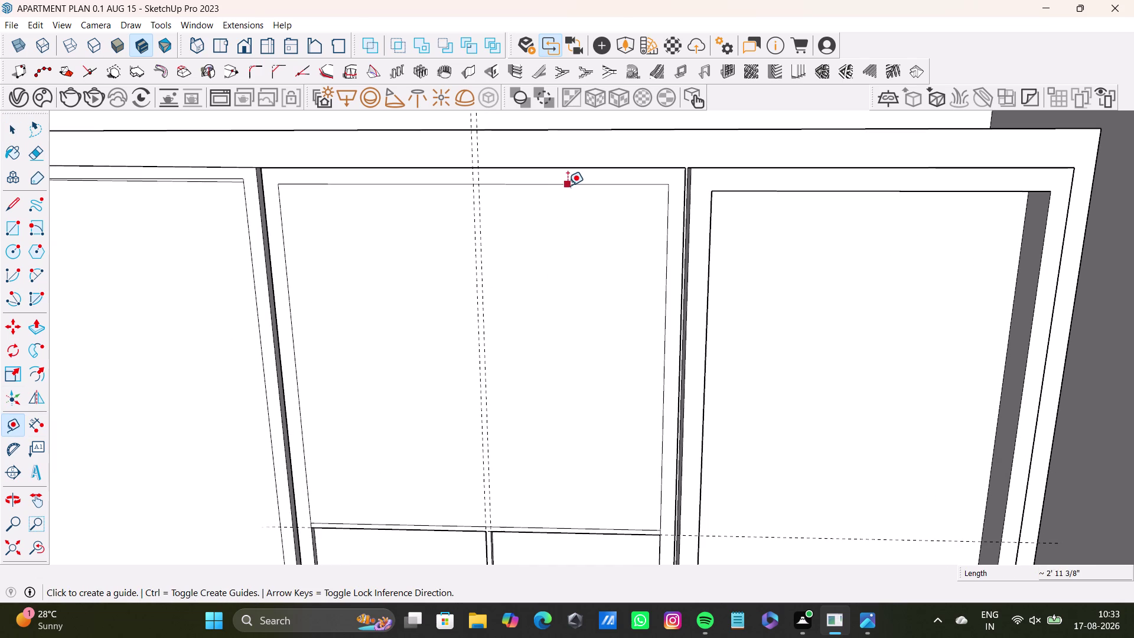
click(570, 186)
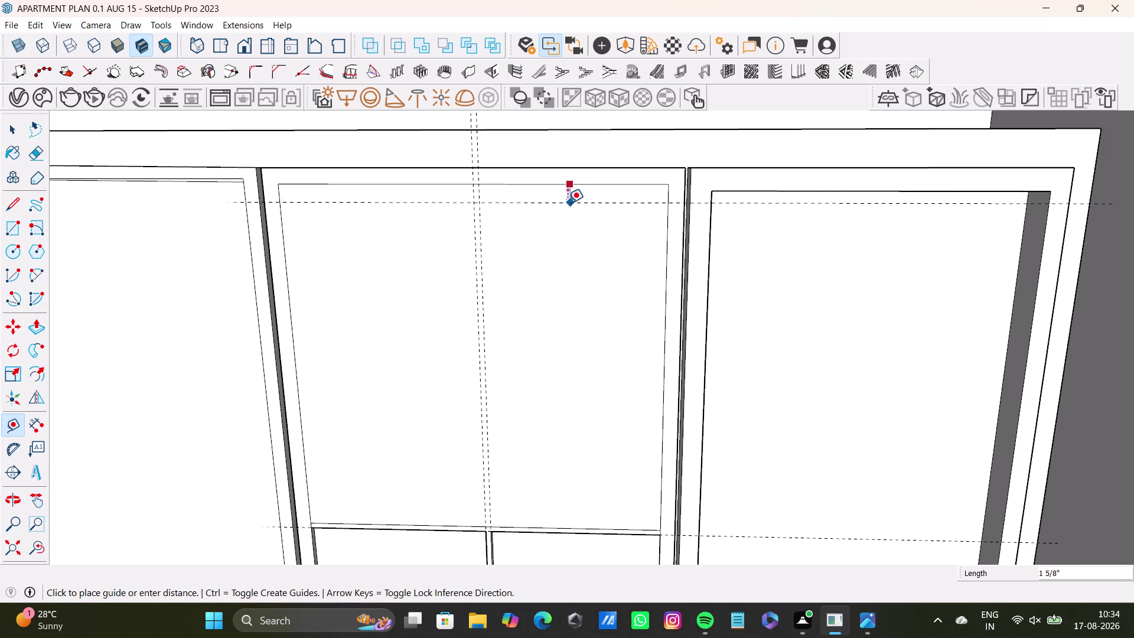
text(0.5)
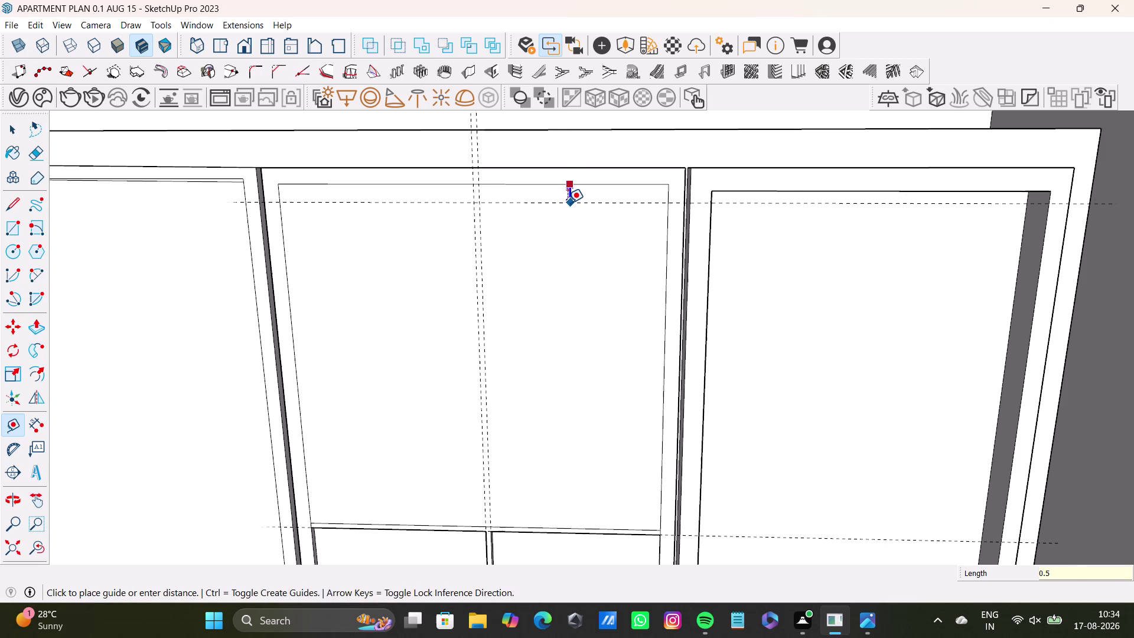
key(shift+quotedbl)
key(Return)
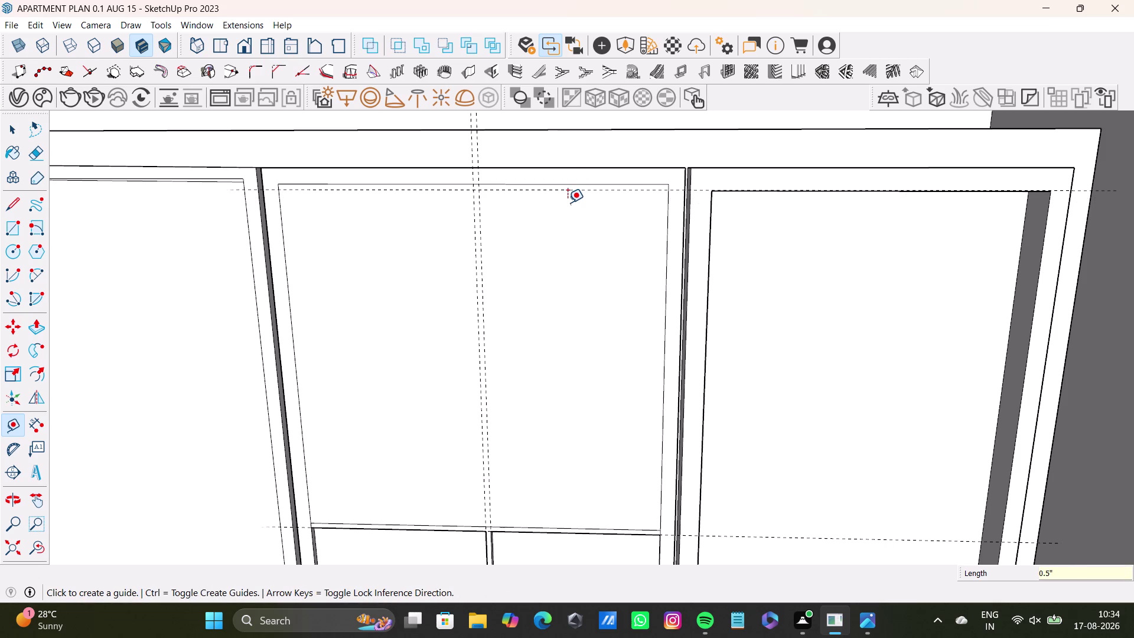